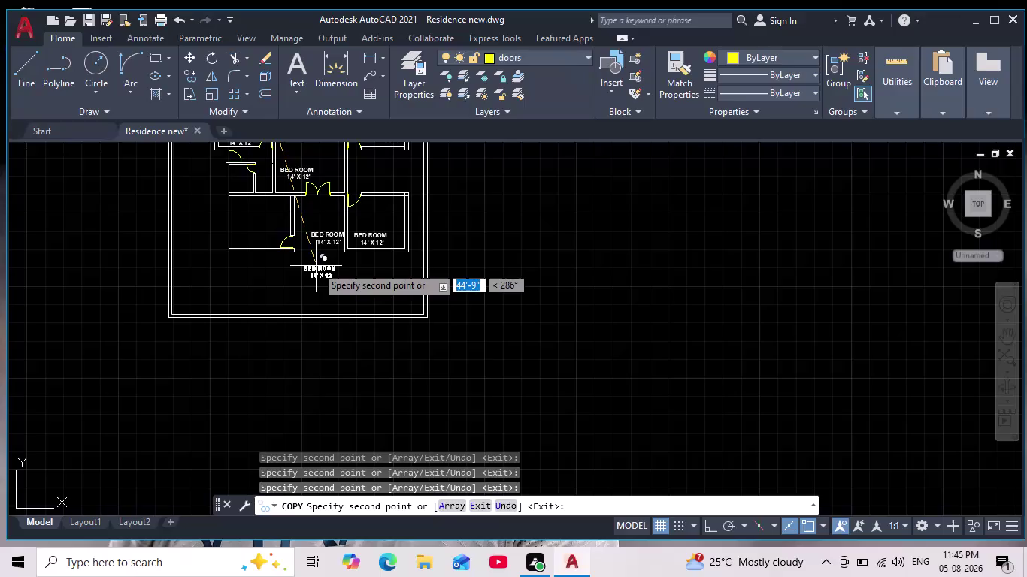
Cancel the running copy and pan up to the top bedrooms.
key(Escape)
middle_drag(311, 287, 324, 370)
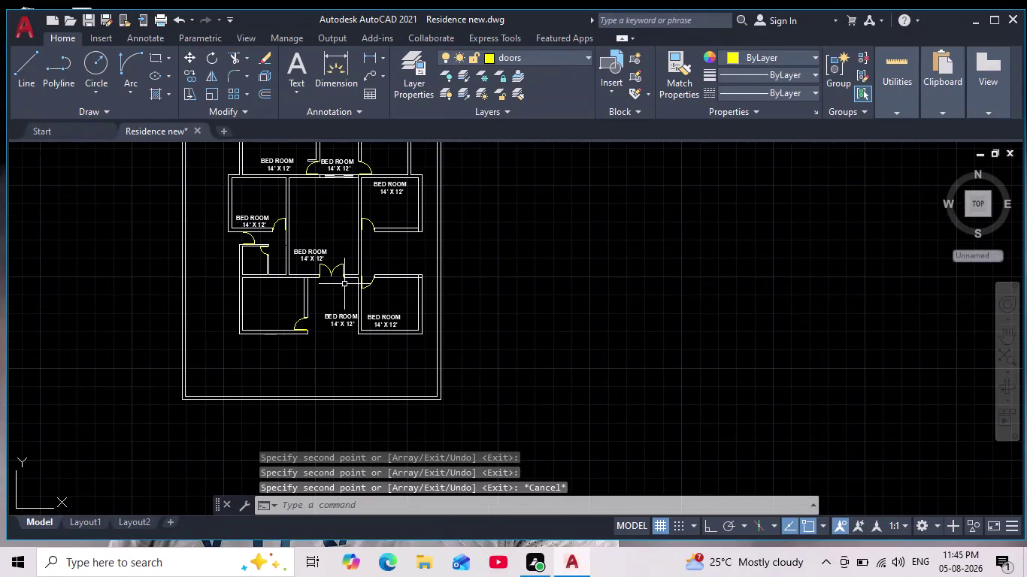
middle_drag(317, 211, 304, 348)
scroll(up, 3)
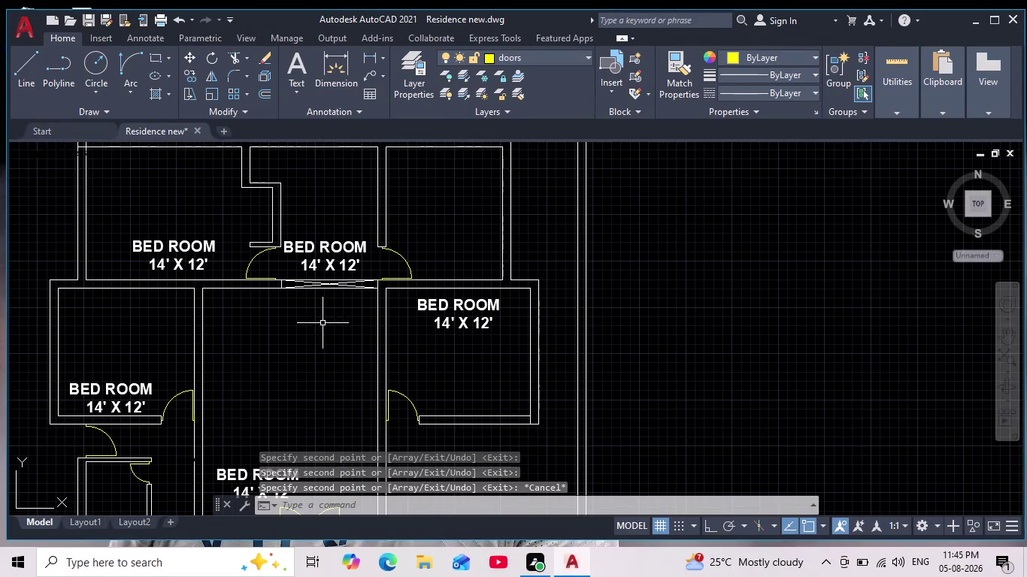
middle_drag(329, 312, 292, 342)
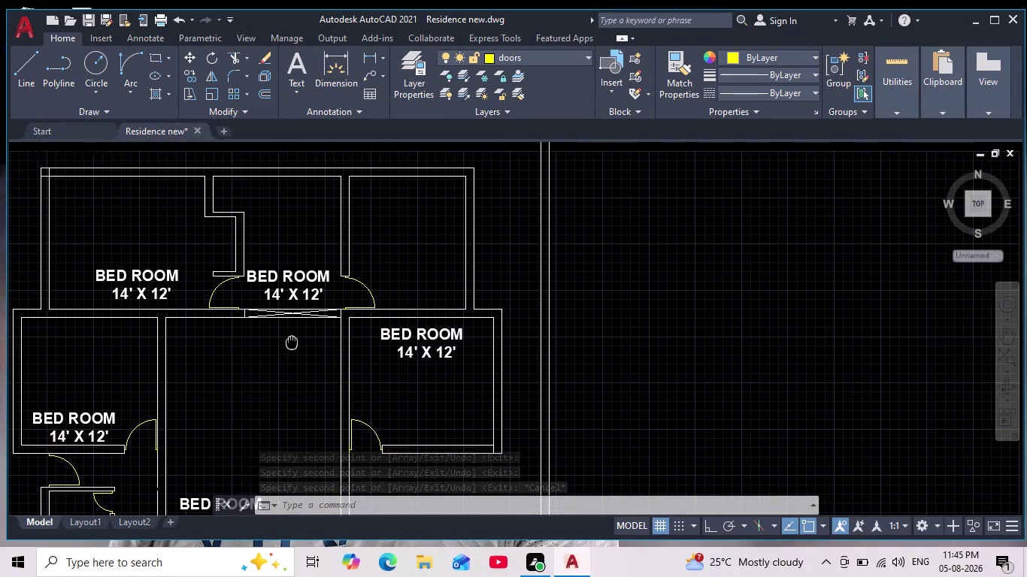
middle_drag(292, 341, 248, 370)
Copy the BED ROOM 14' X 12' label into the upper-right room.
click(363, 367)
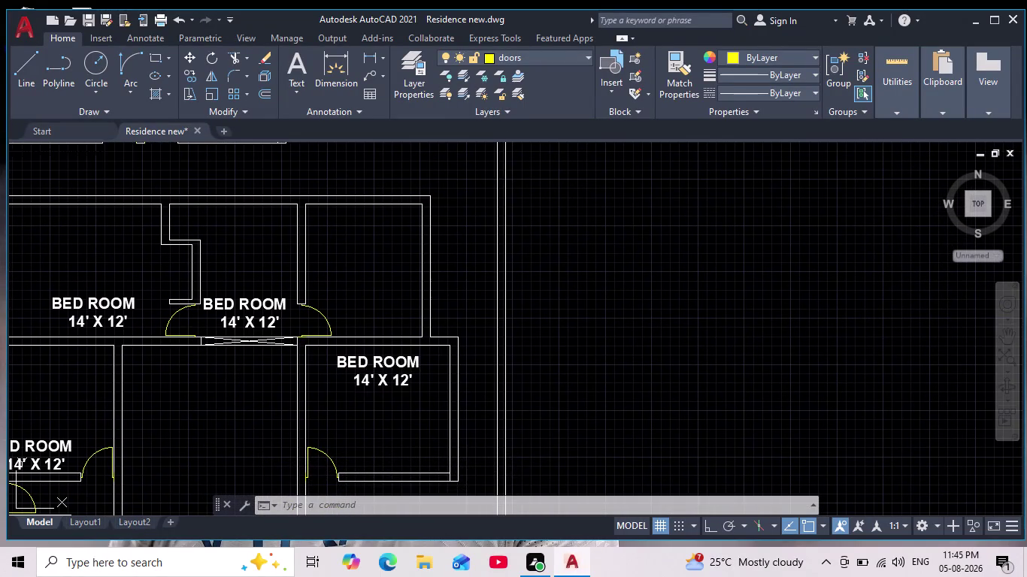
click(192, 78)
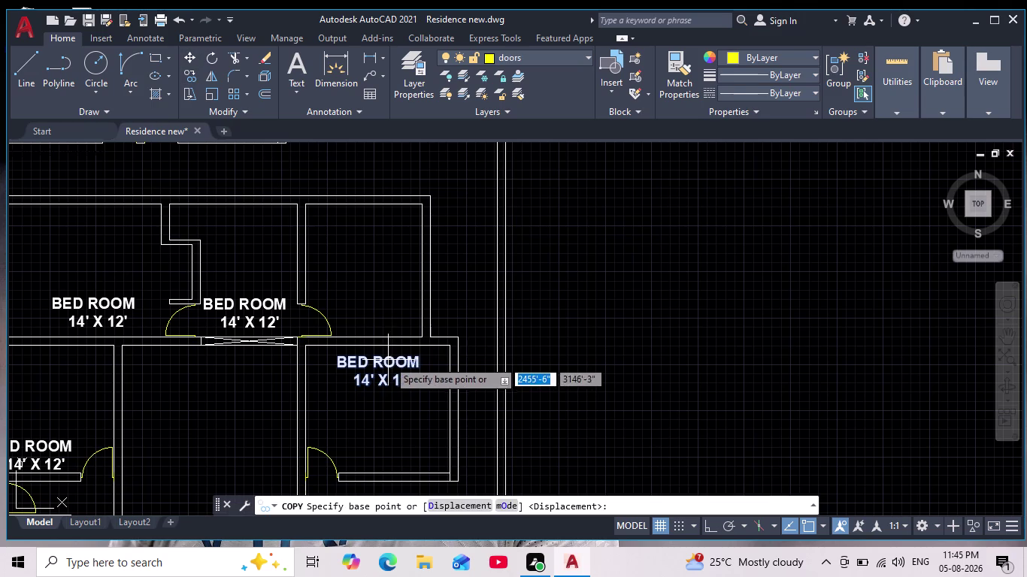
click(388, 360)
click(376, 297)
key(Escape)
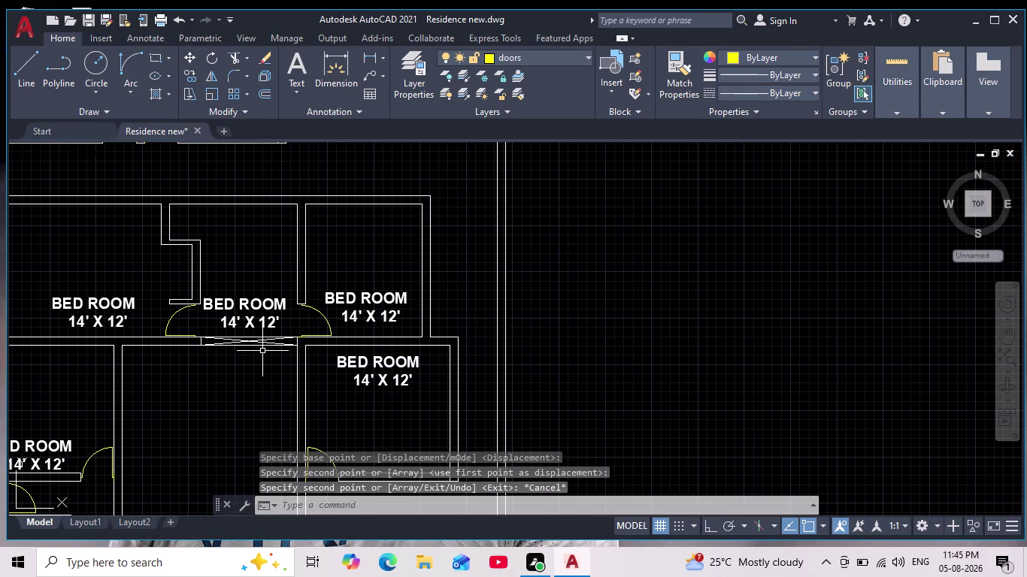
scroll(up, 3)
middle_drag(267, 338, 368, 337)
Open the top middle bedroom label and delete its old size text.
double_click(338, 281)
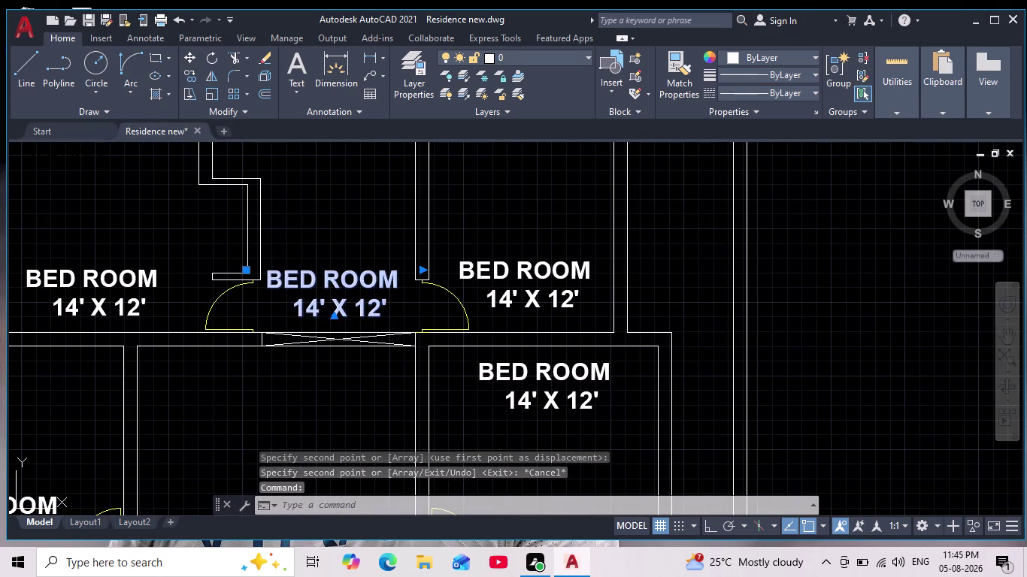
click(393, 319)
key(BackSpace)
key(BackSpace)
key(BackSpace)
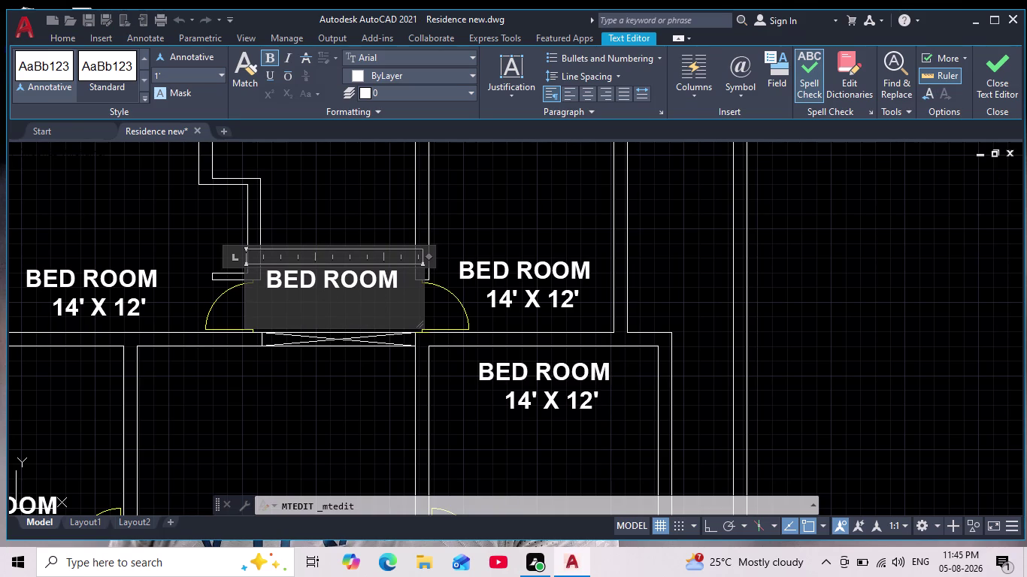
text(11' X)
key(space)
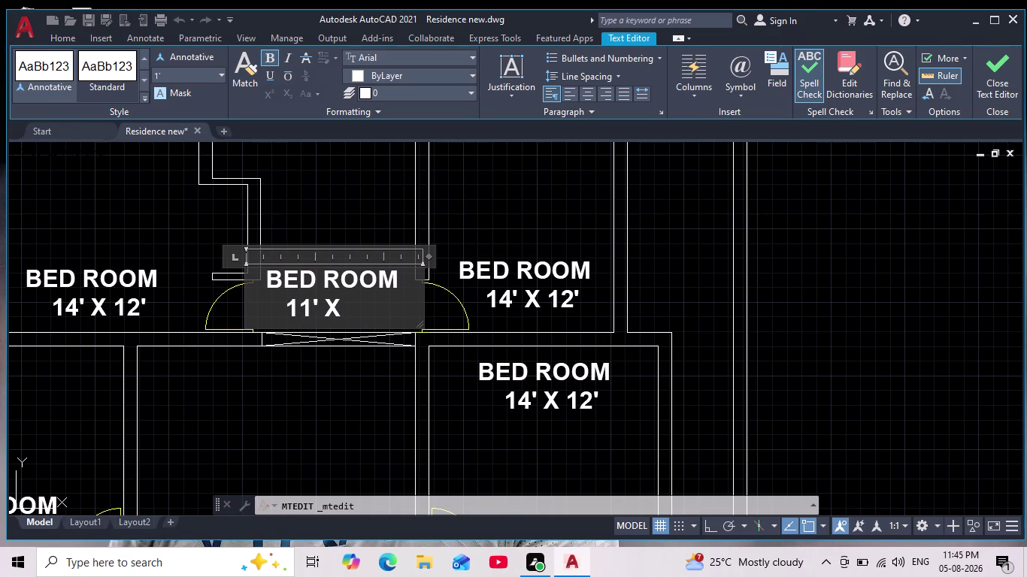
key(BackSpace)
key(BackSpace)
key(BackSpace)
key(BackSpace)
Type the size line as 11'6" X 12' and close the Text Editor.
text('6" N)
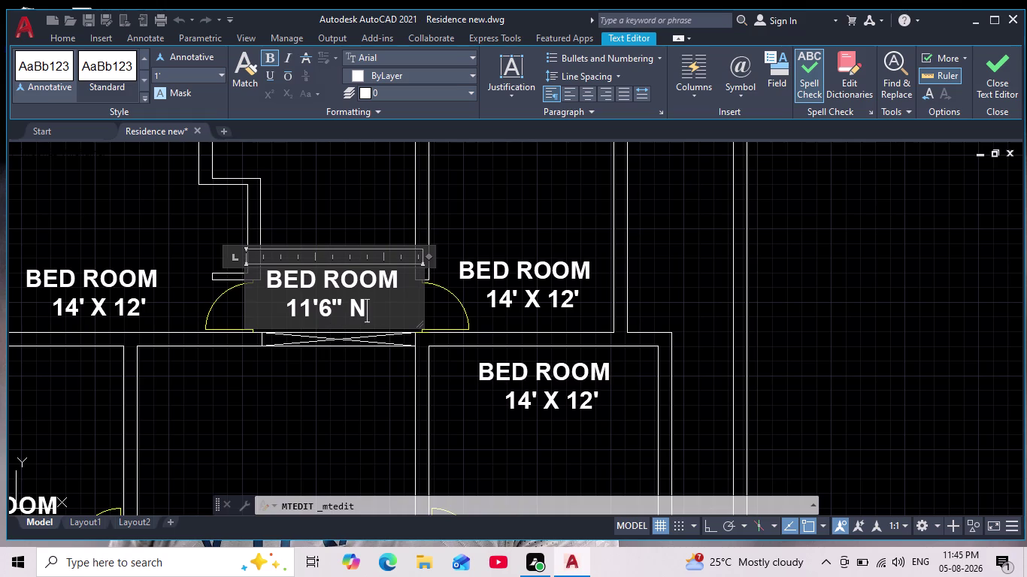
text(X)
key(space)
key(BackSpace)
key(BackSpace)
key(BackSpace)
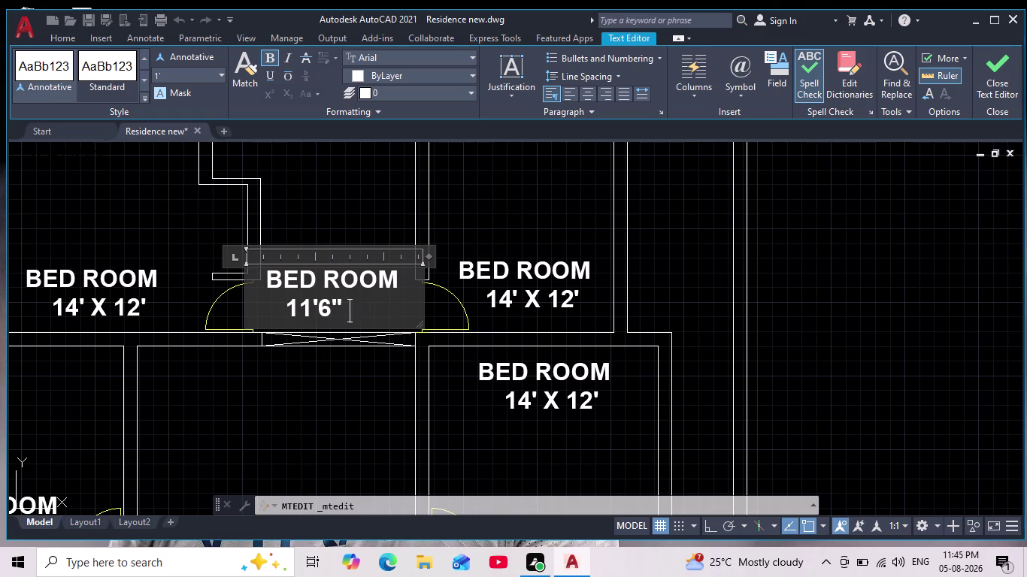
text(X)
key(space)
text(12')
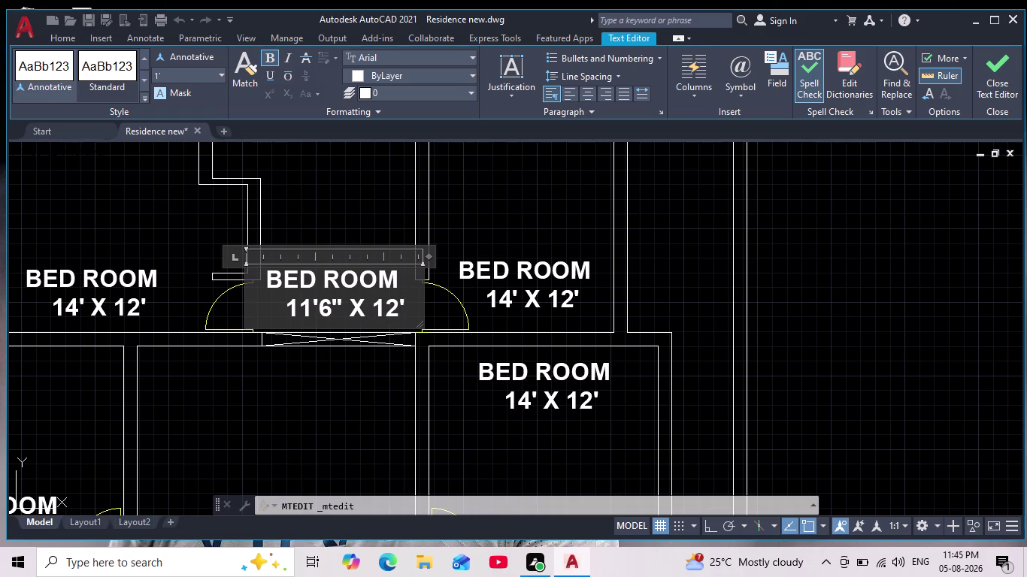
click(361, 211)
scroll(down, 3)
scroll(up, 3)
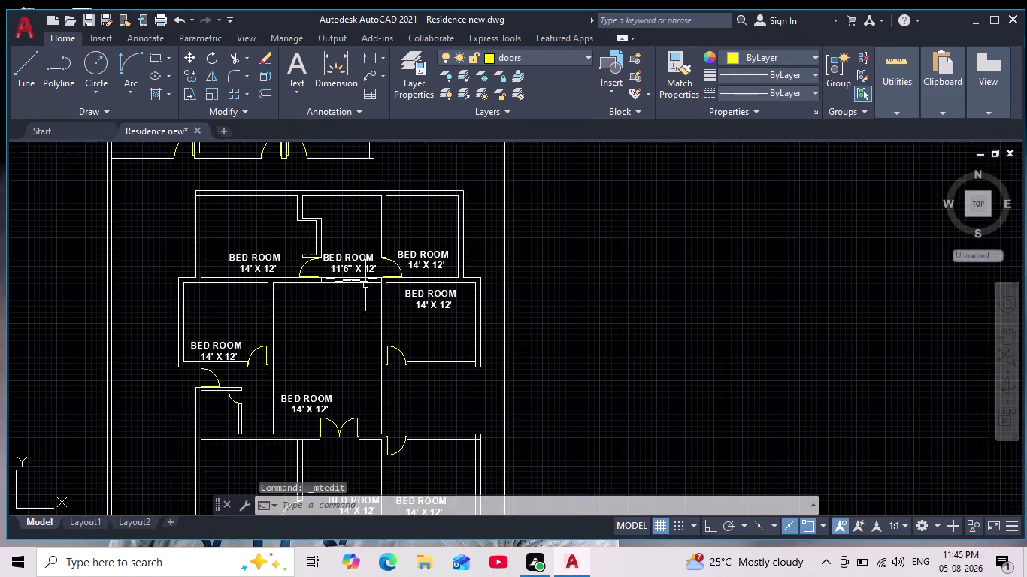
scroll(up, 3)
middle_drag(361, 286, 318, 299)
Replace the copied label's text with the room name KITCHEN.
double_click(413, 251)
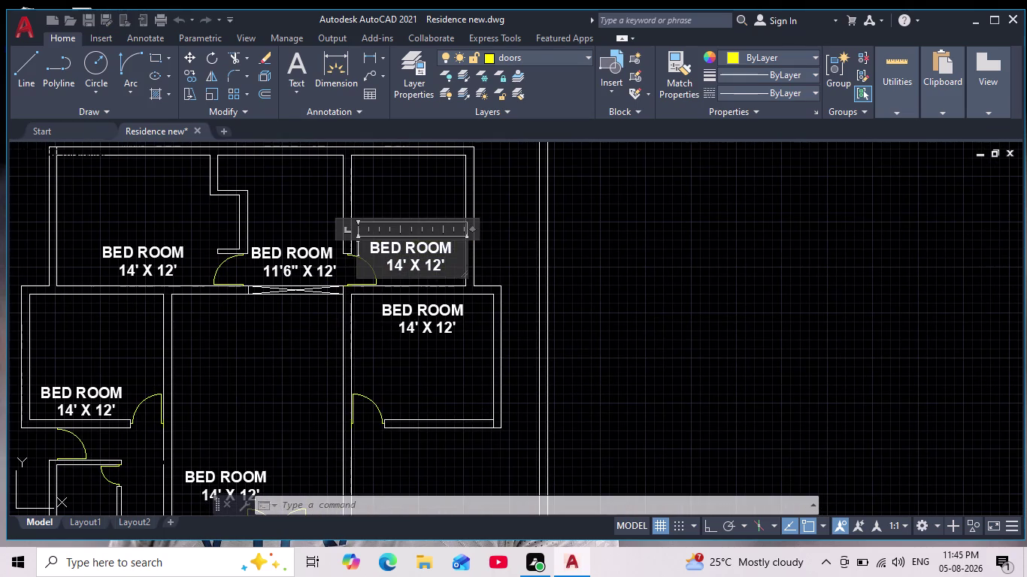
click(441, 269)
drag(453, 268, 347, 234)
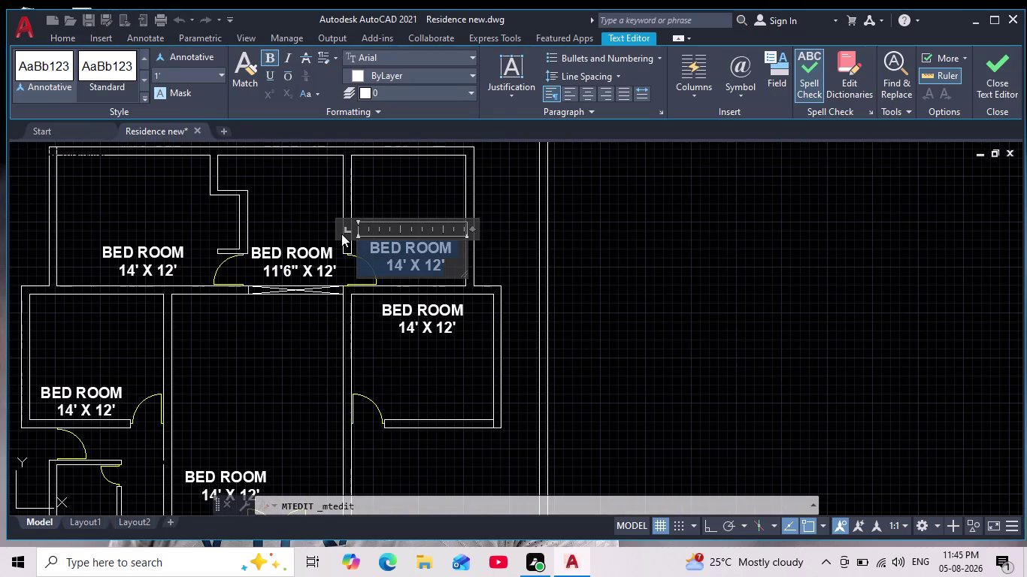
key(BackSpace)
text(KI)
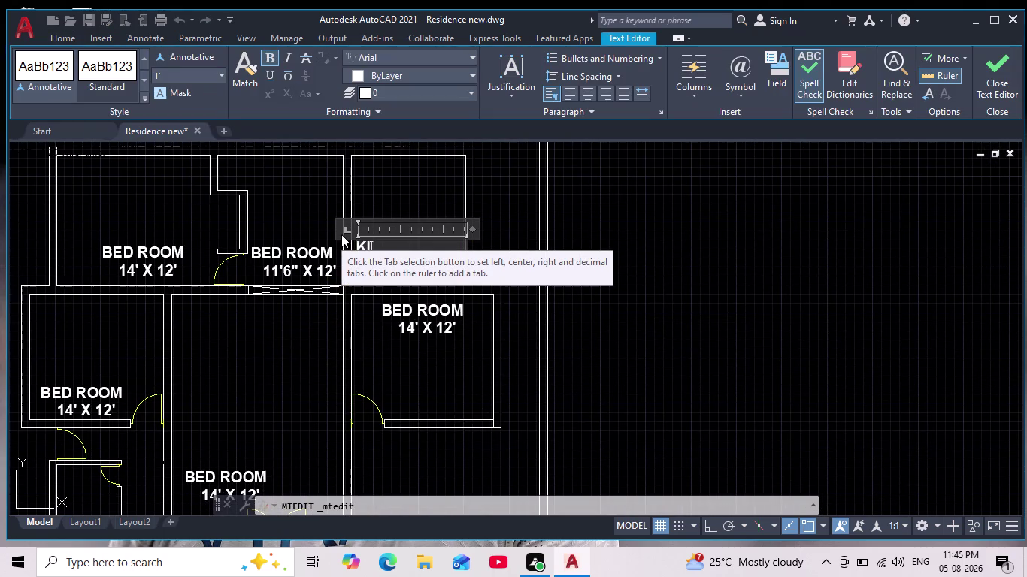
text(TCHEN)
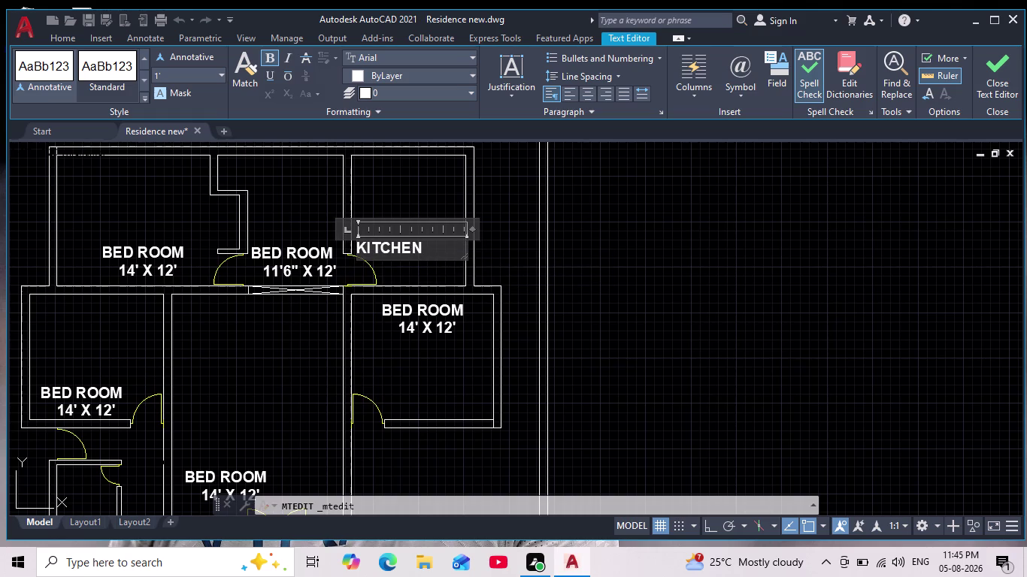
key(Return)
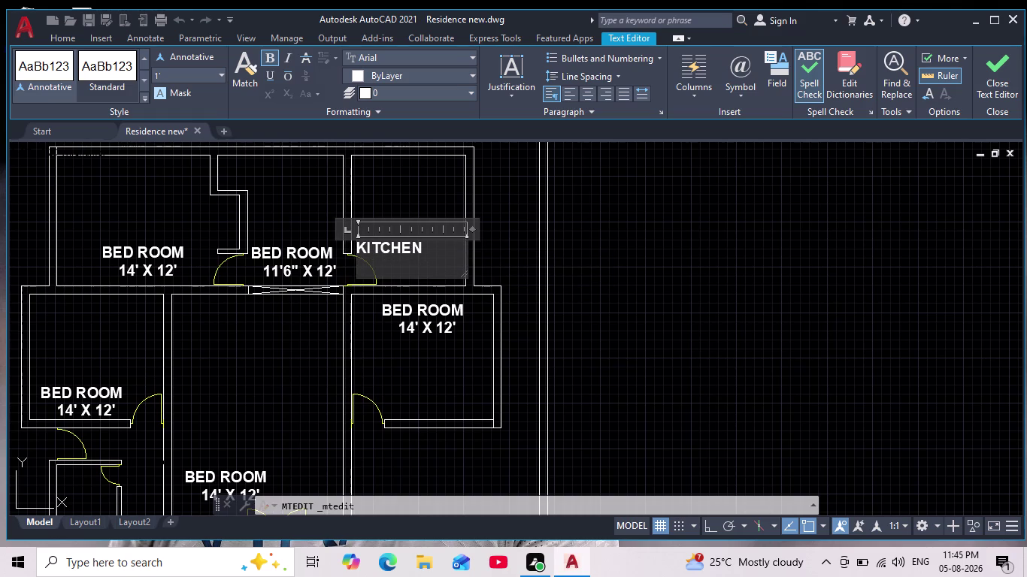
Enter the size 10'6" X 12' on the second line and close the editor.
text(10'6)
text(" X)
key(space)
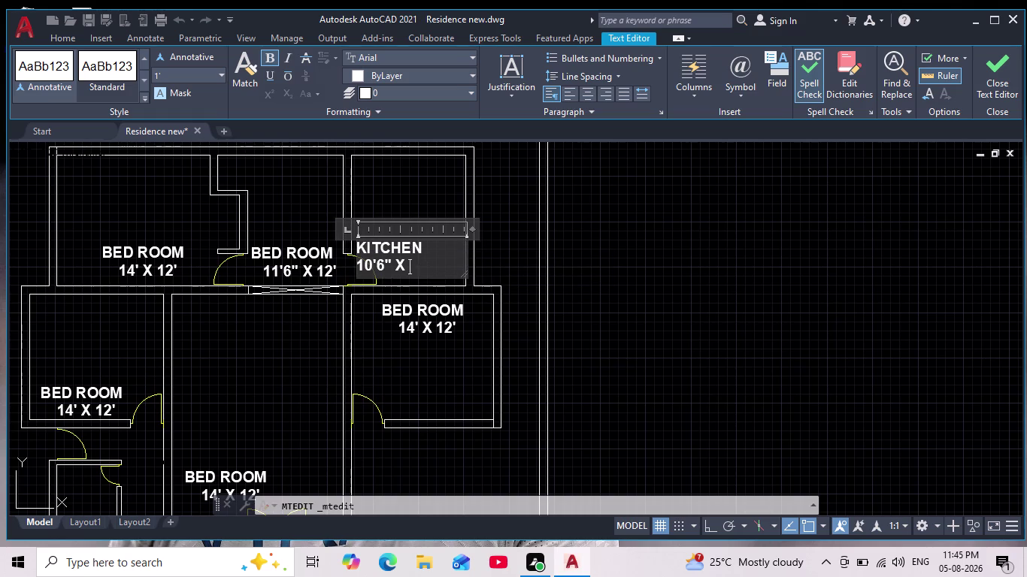
text(12')
click(421, 187)
scroll(down, 3)
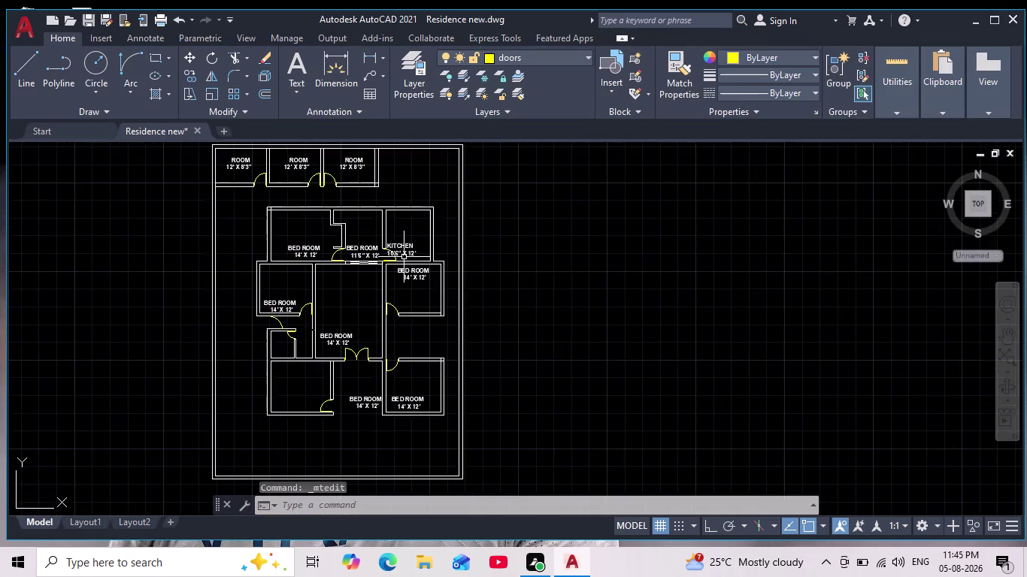
scroll(up, 3)
Select the KITCHEN label and start a copy operation.
click(377, 221)
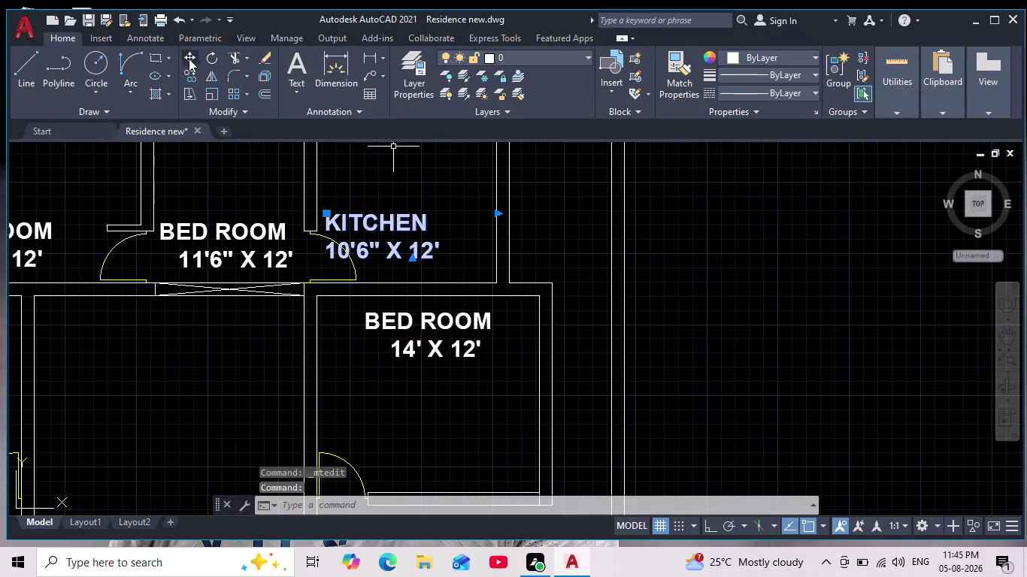
click(189, 56)
drag(351, 229, 362, 229)
click(403, 230)
scroll(down, 3)
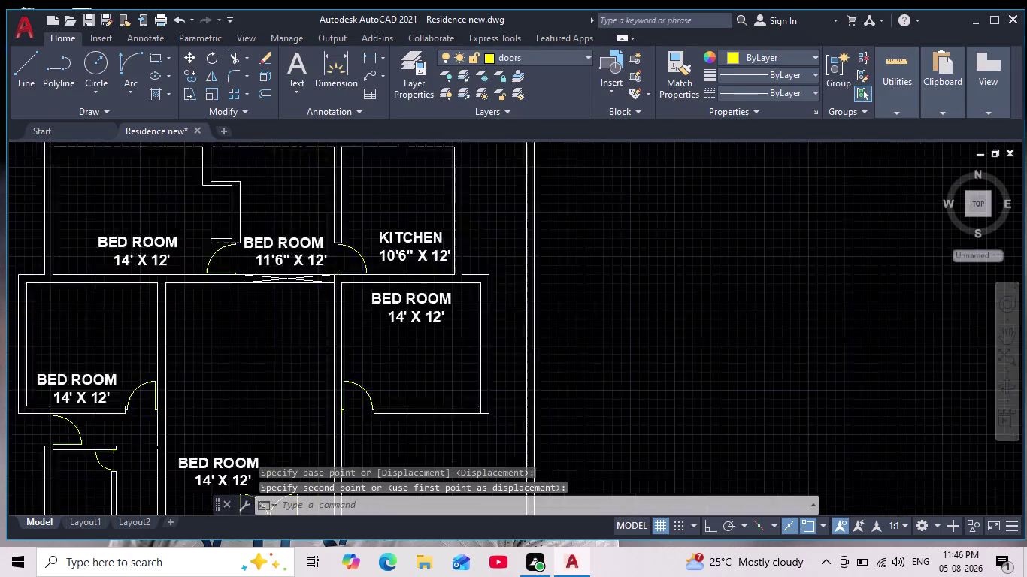
scroll(down, 3)
scroll(up, 3)
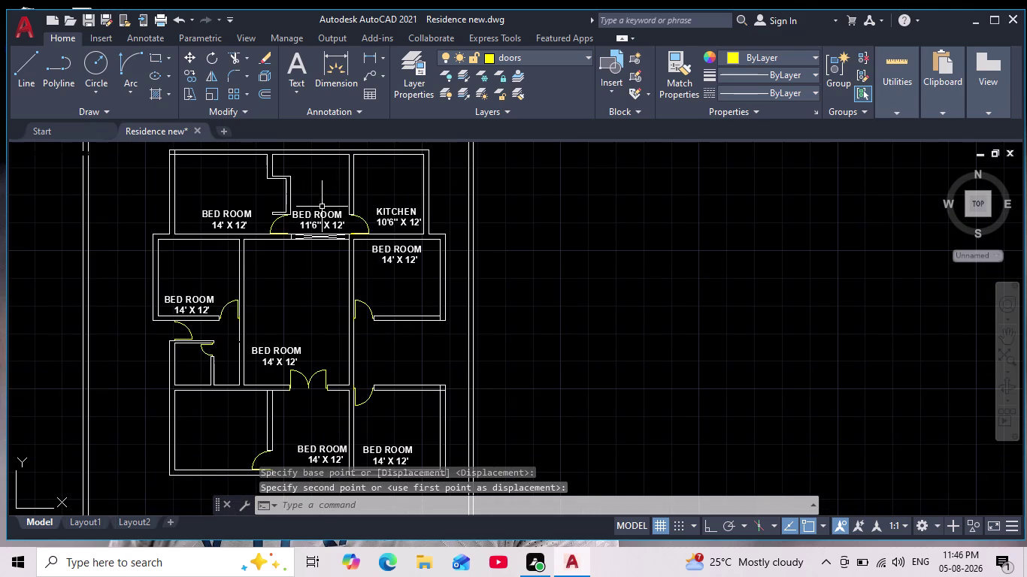
Open the bedroom label below the kitchen and delete the 14' X 12' size.
click(413, 252)
double_click(411, 257)
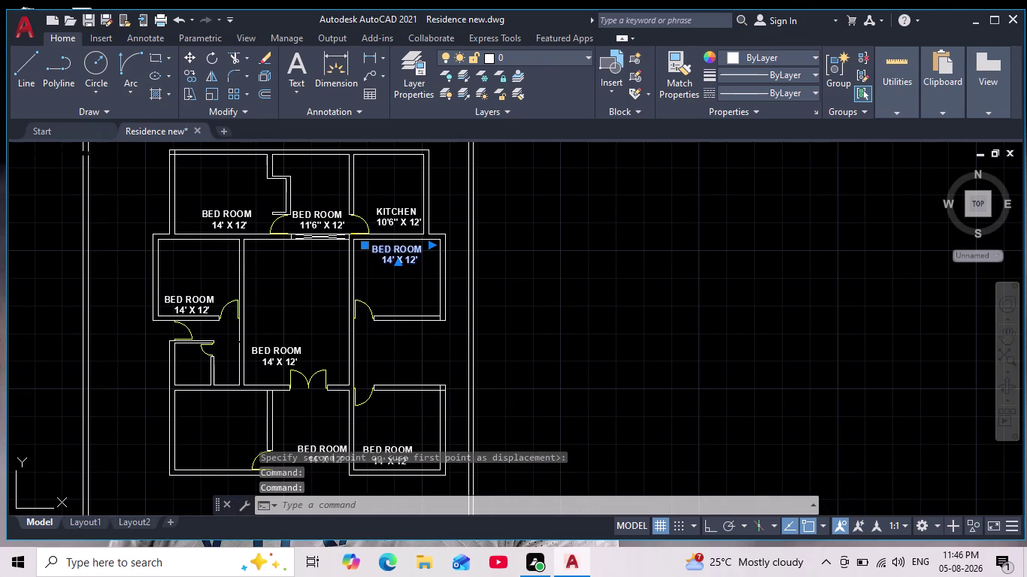
scroll(up, 3)
click(421, 258)
drag(399, 258, 257, 259)
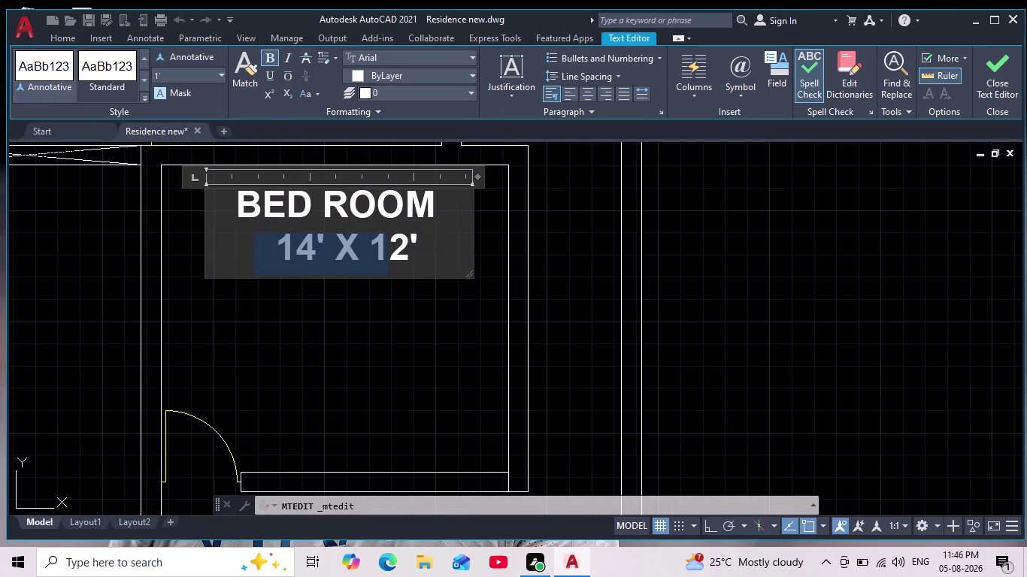
drag(427, 250, 224, 258)
key(BackSpace)
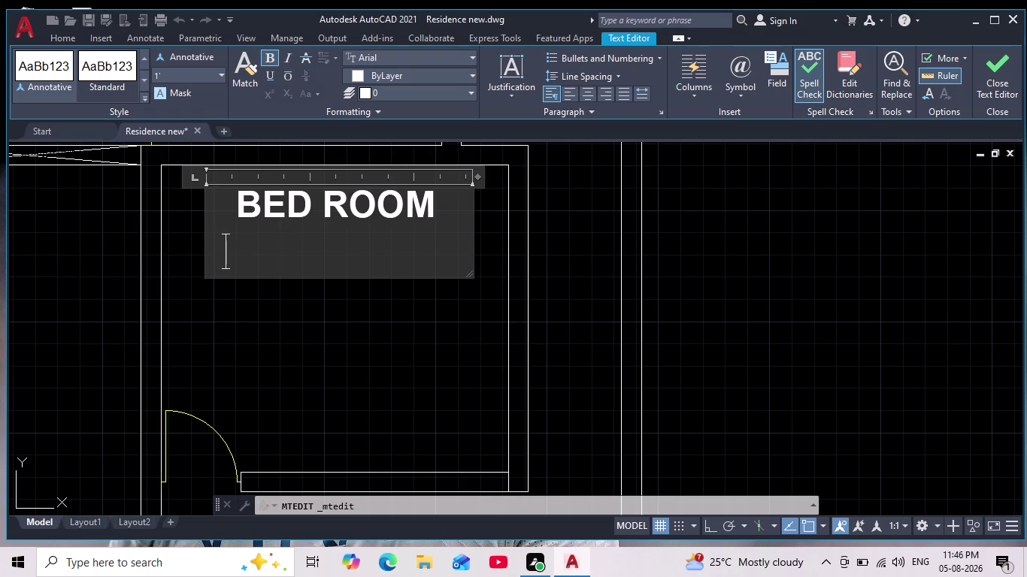
Enter the new size 13' X 11'6" and close the editor.
text(13')
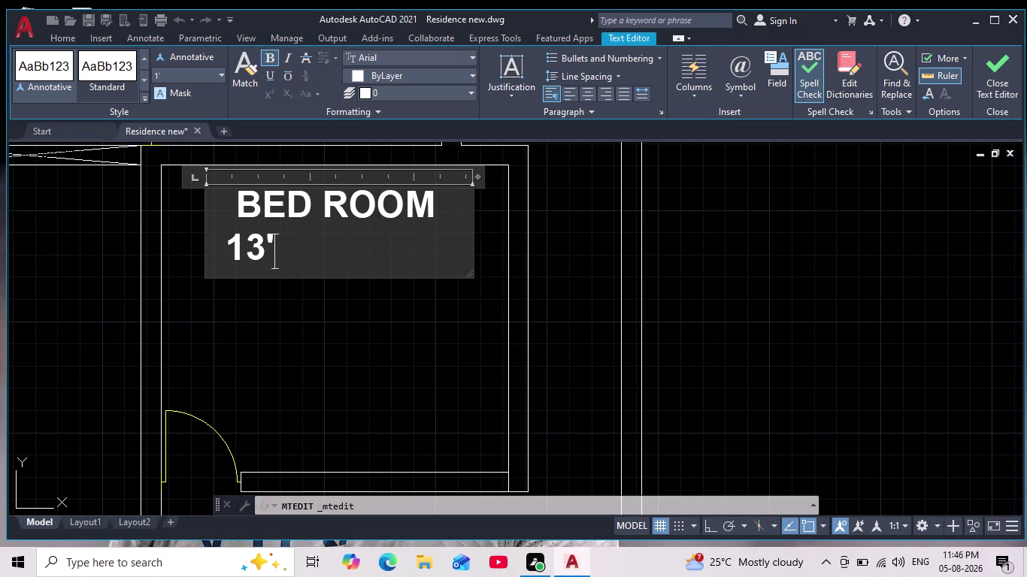
key(space)
text(X)
key(space)
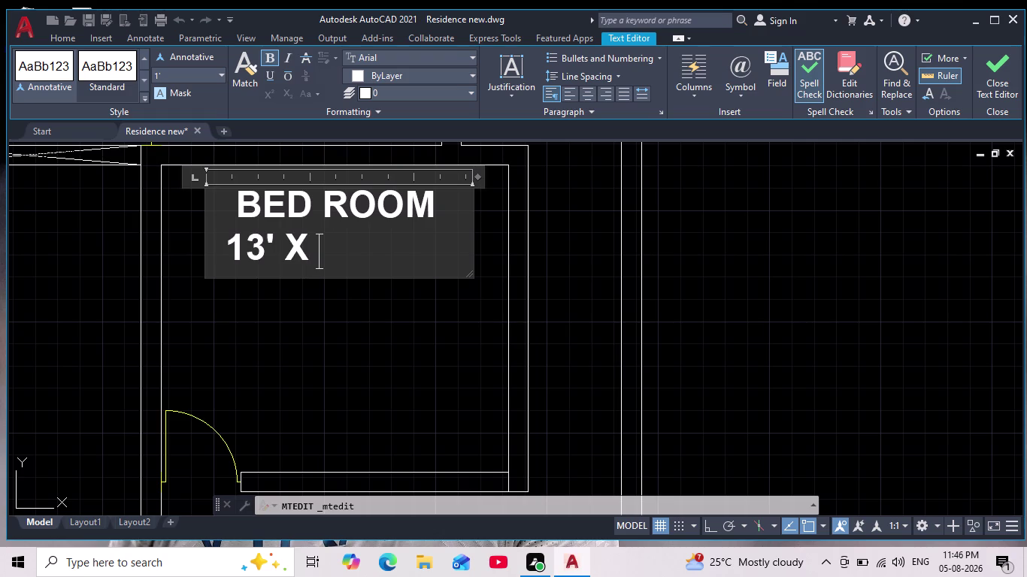
text(11'6)
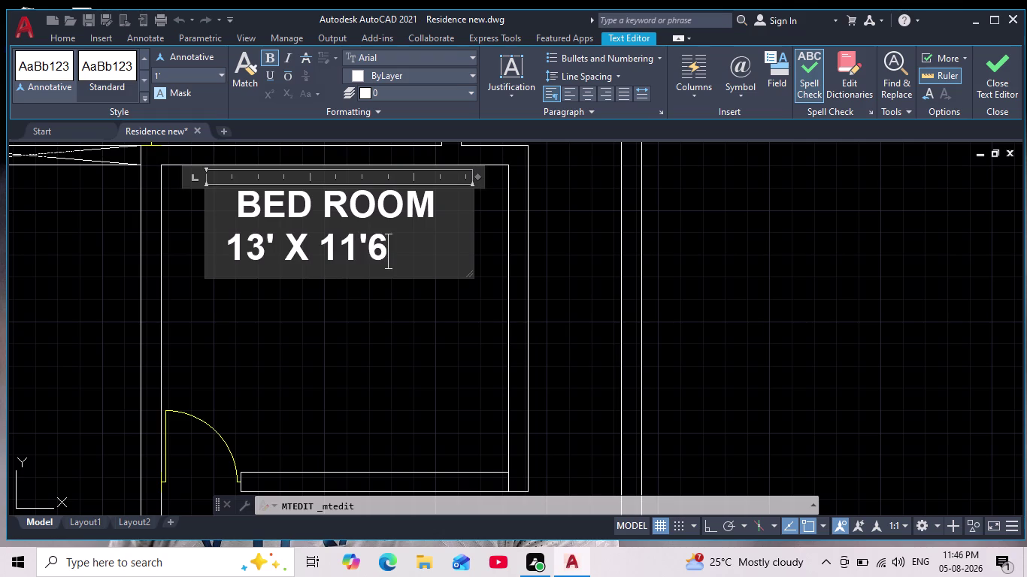
text(")
click(310, 314)
scroll(down, 3)
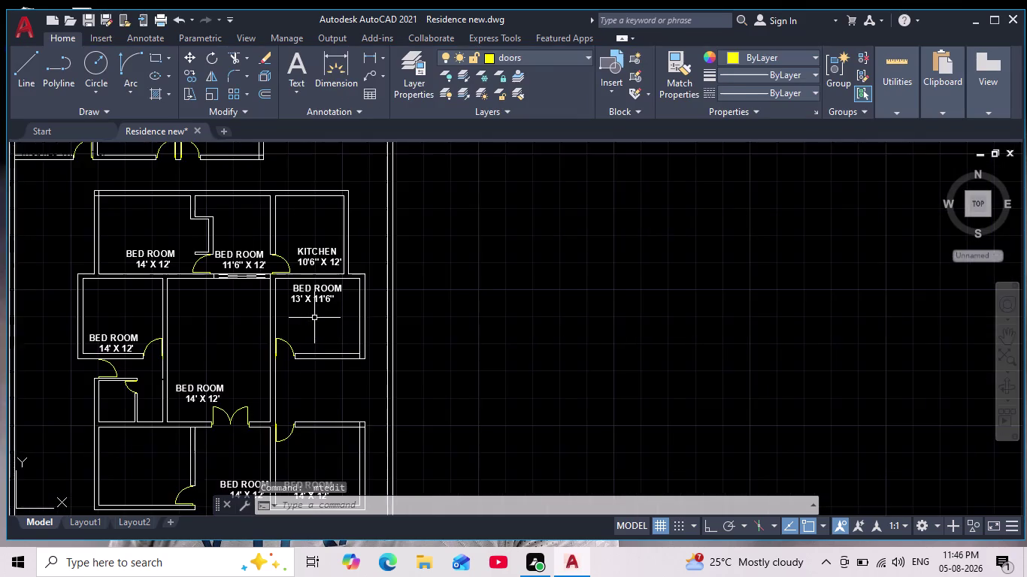
middle_drag(315, 318, 368, 285)
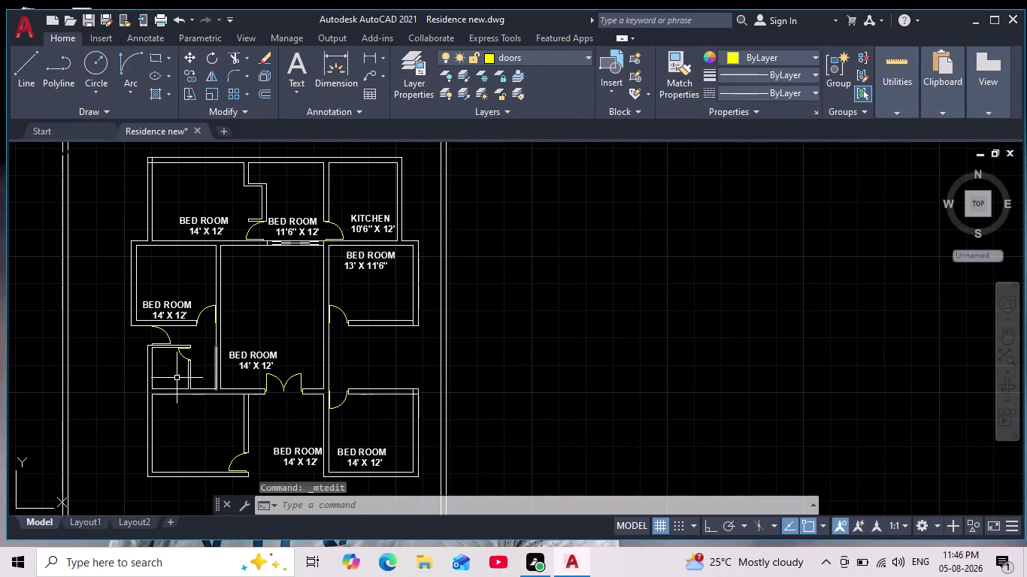
Open the left bedroom label and delete its old dimension.
middle_drag(163, 344, 200, 331)
scroll(up, 3)
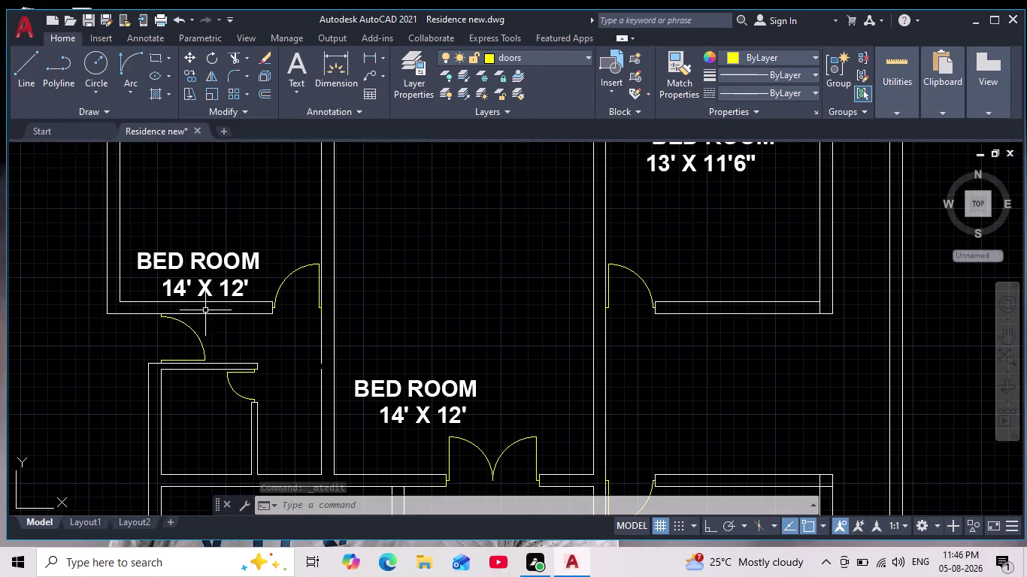
triple_click(208, 288)
drag(255, 293, 196, 292)
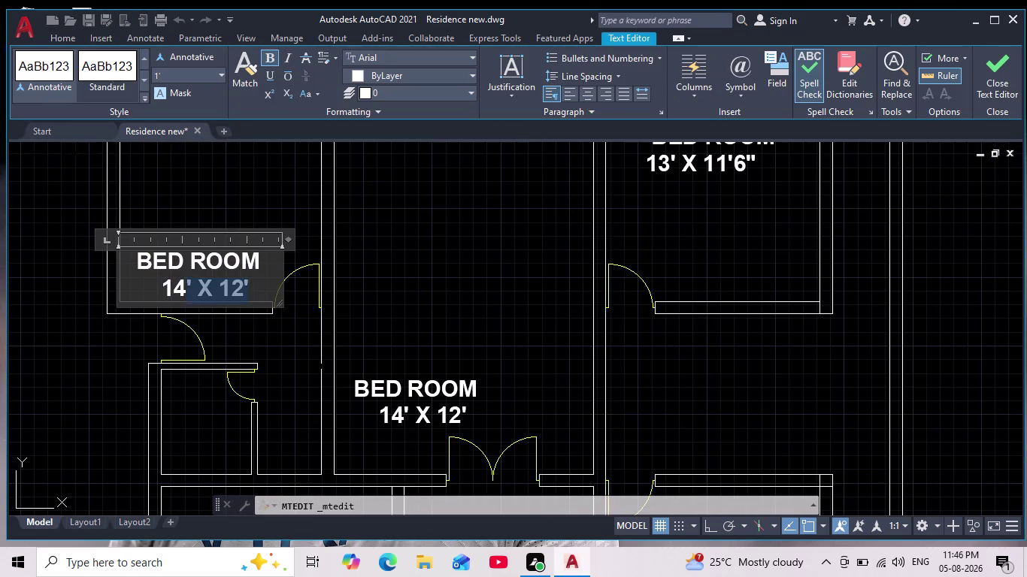
drag(196, 292, 147, 286)
key(BackSpace)
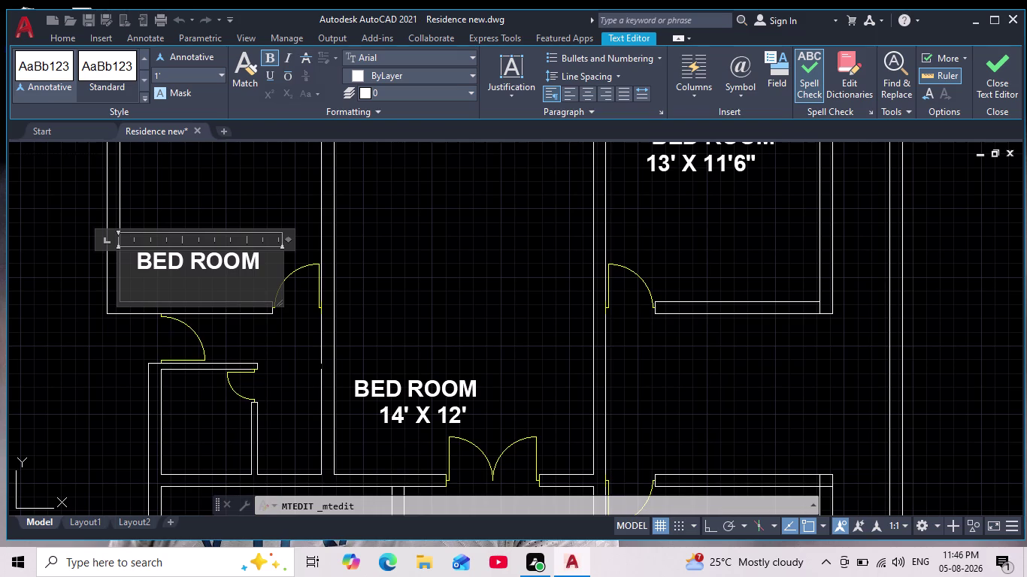
Enter the dimension 12'3" X 11'6" and close the editor.
text(12' X)
key(space)
key(BackSpace)
key(BackSpace)
text(3')
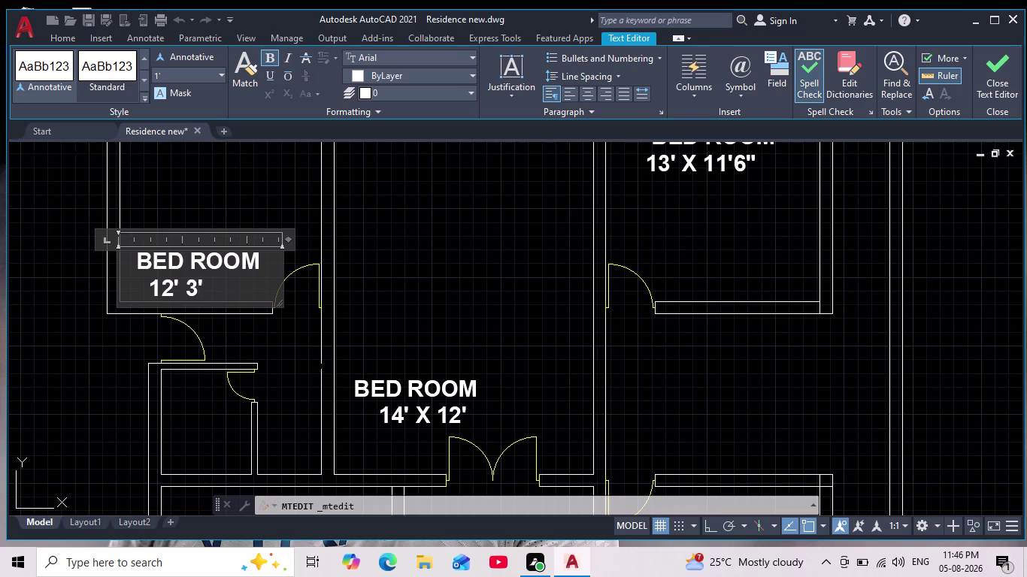
key(BackSpace)
key(apostrophe)
key(BackSpace)
key(BackSpace)
key(BackSpace)
text(3)
text(" X)
key(space)
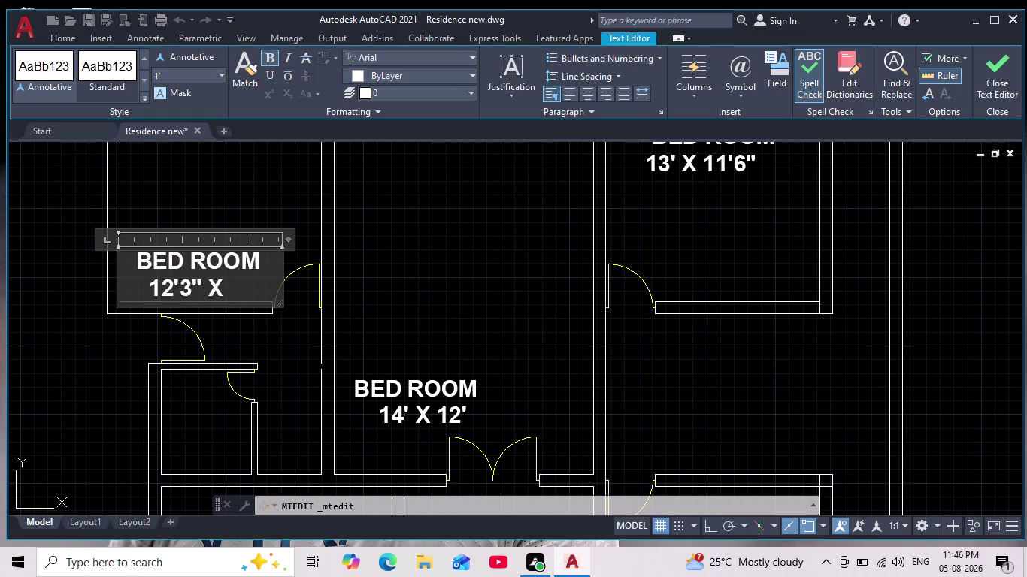
text(11'6)
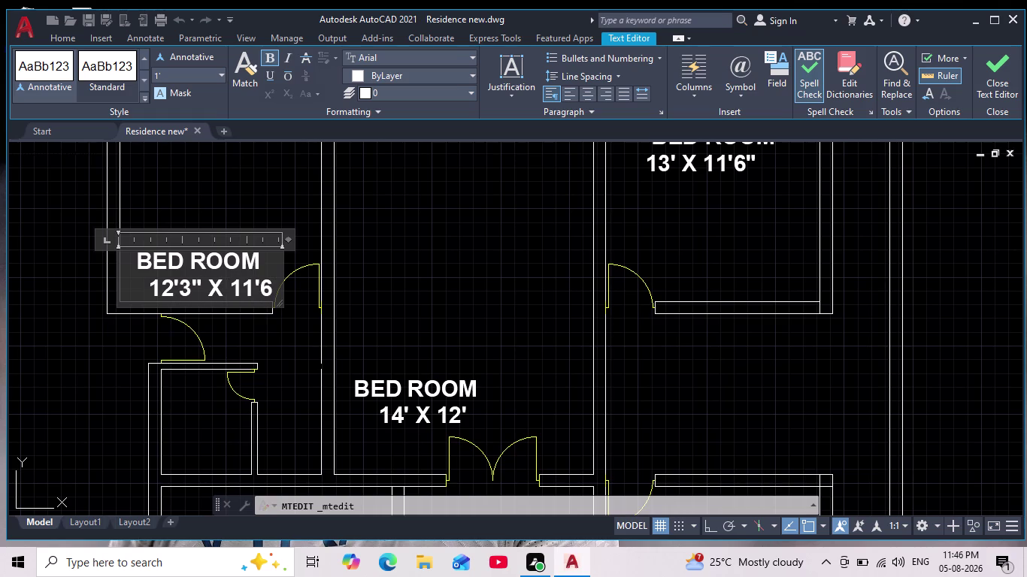
text(")
click(189, 176)
scroll(down, 3)
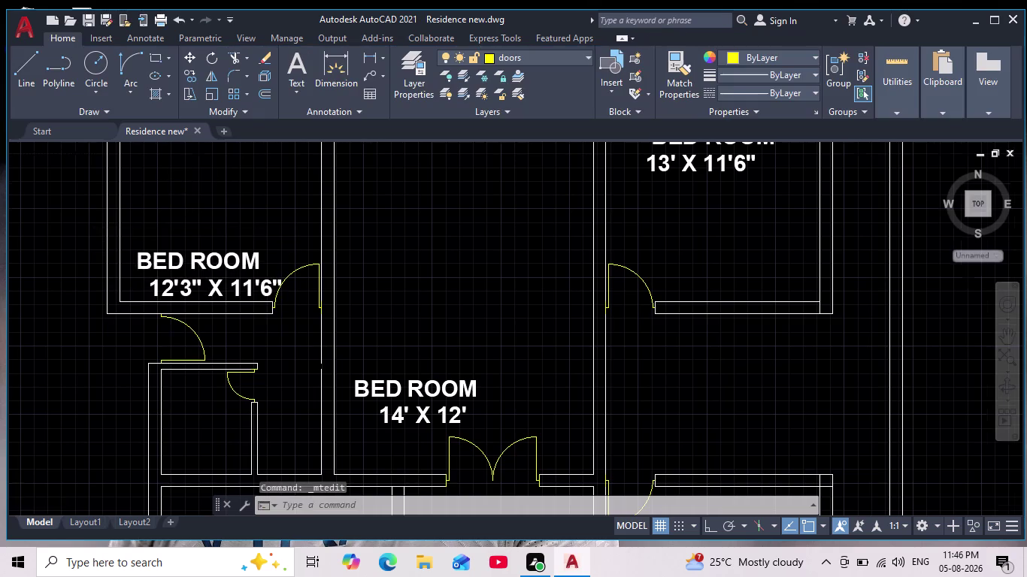
scroll(up, 3)
Open the central bedroom label and select all its text.
middle_drag(238, 282, 204, 312)
scroll(down, 3)
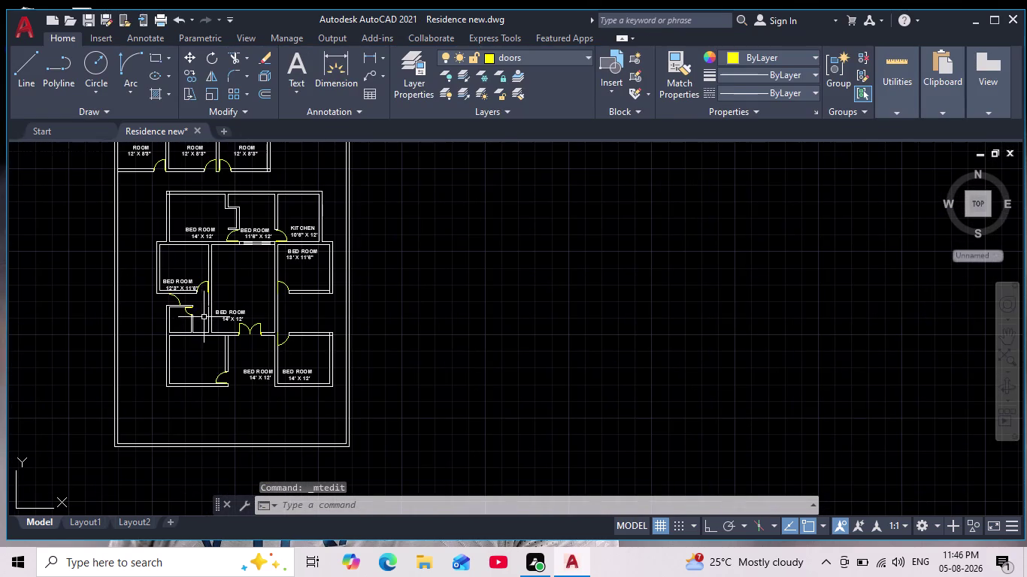
scroll(up, 3)
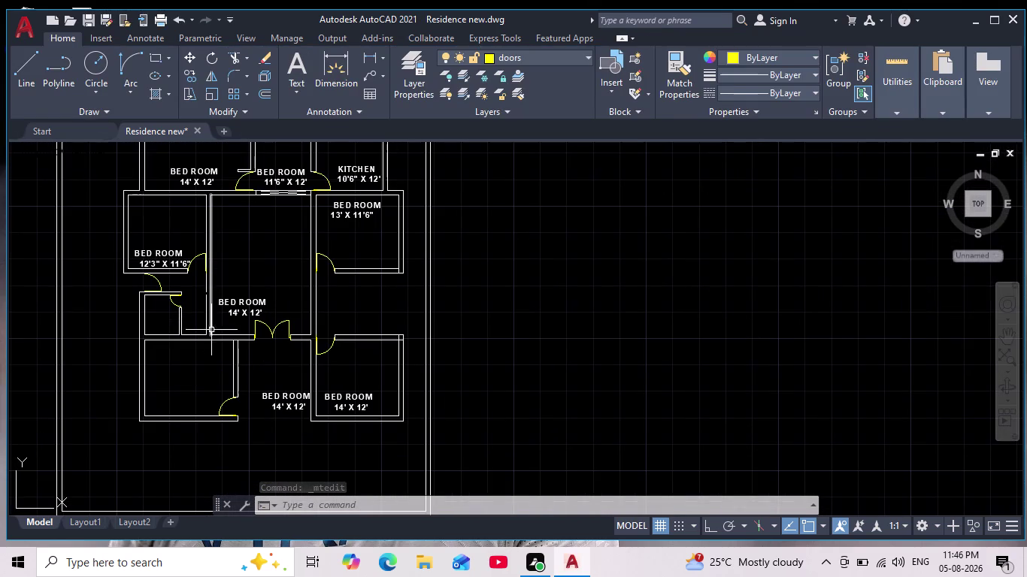
scroll(up, 3)
double_click(238, 278)
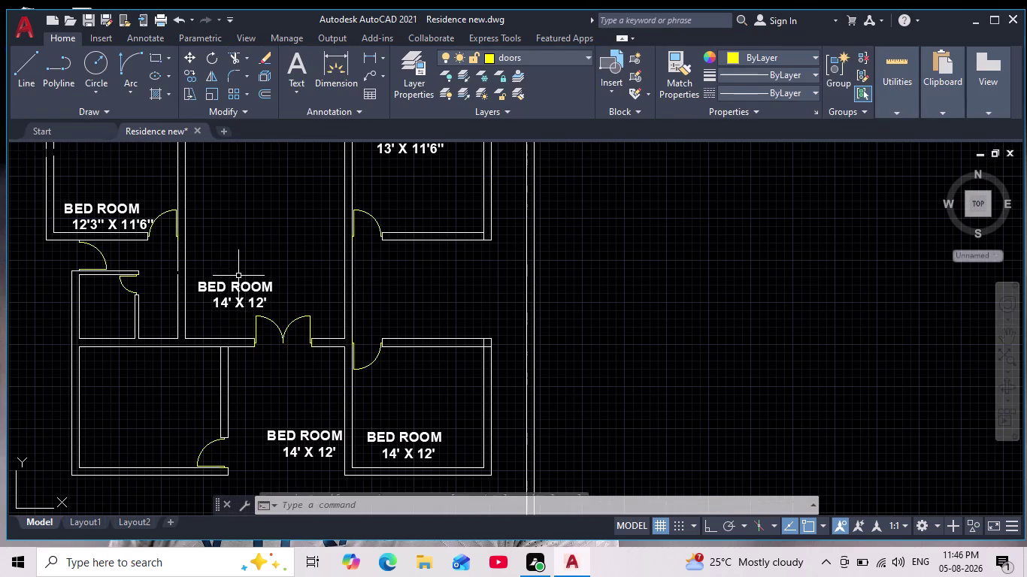
double_click(239, 285)
drag(279, 302, 164, 288)
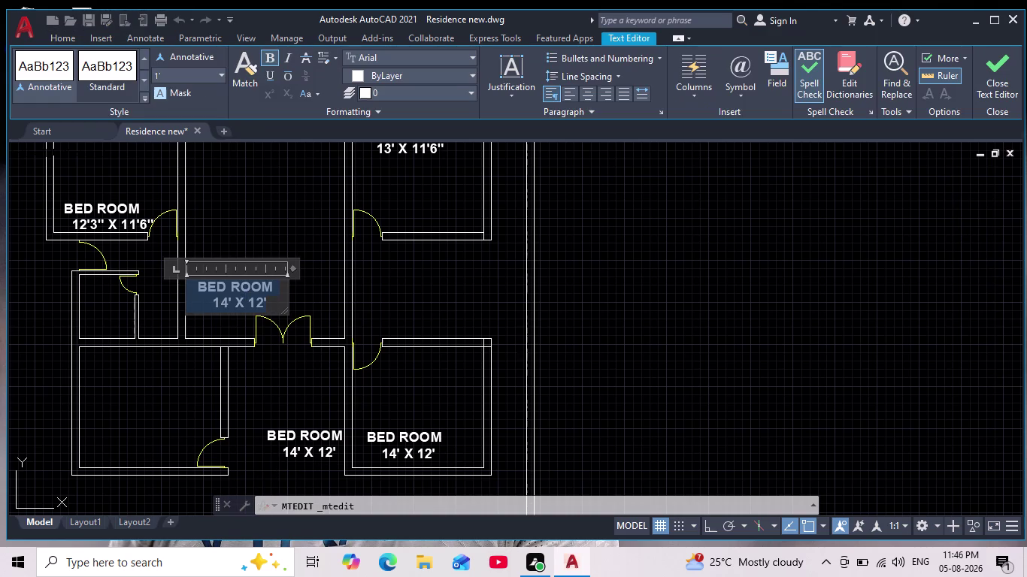
drag(163, 288, 167, 285)
Replace the central label text with the room name LIVING AREA.
key(BackSpace)
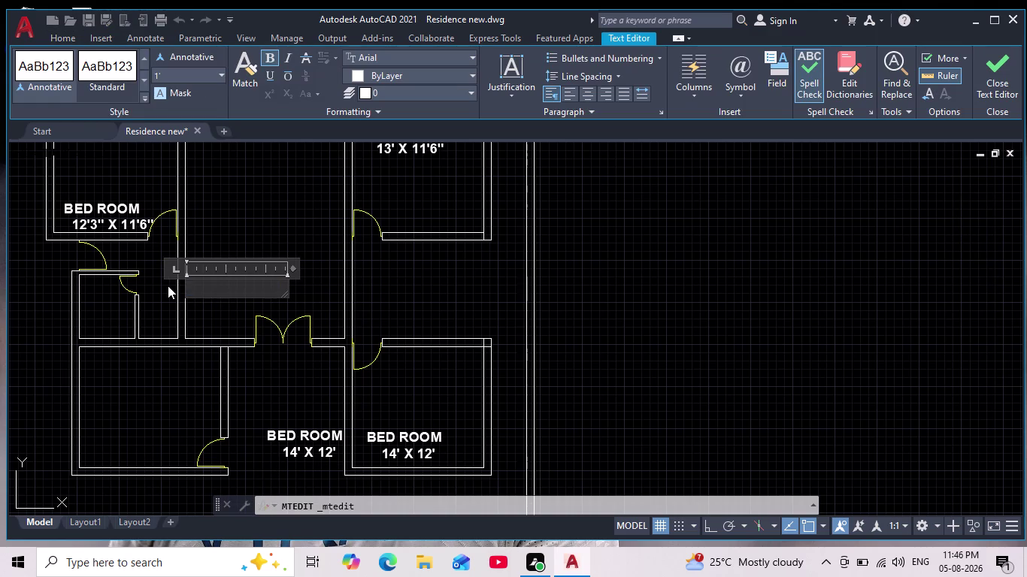
text(LIVING)
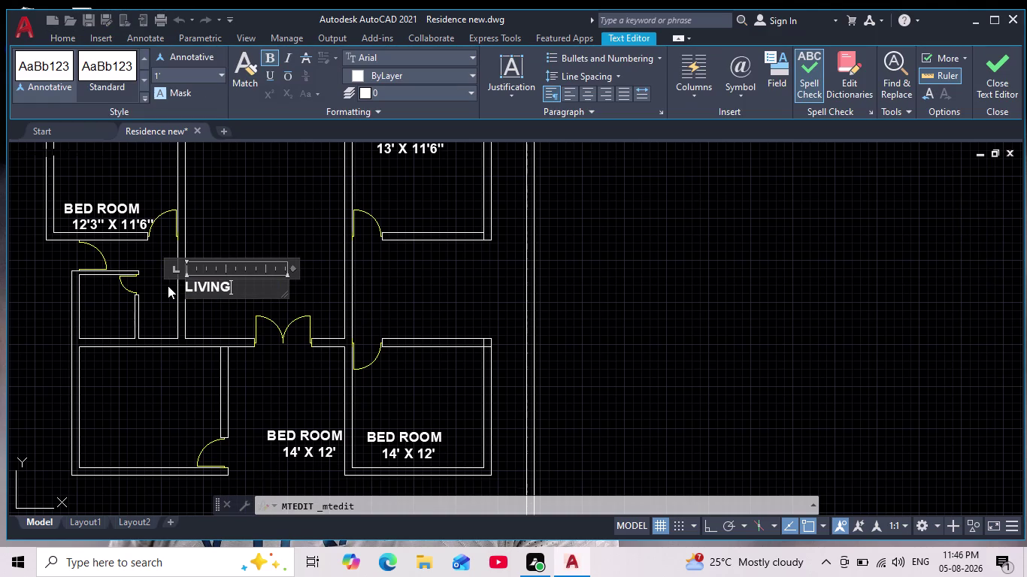
key(space)
text(ARES)
key(BackSpace)
key(z)
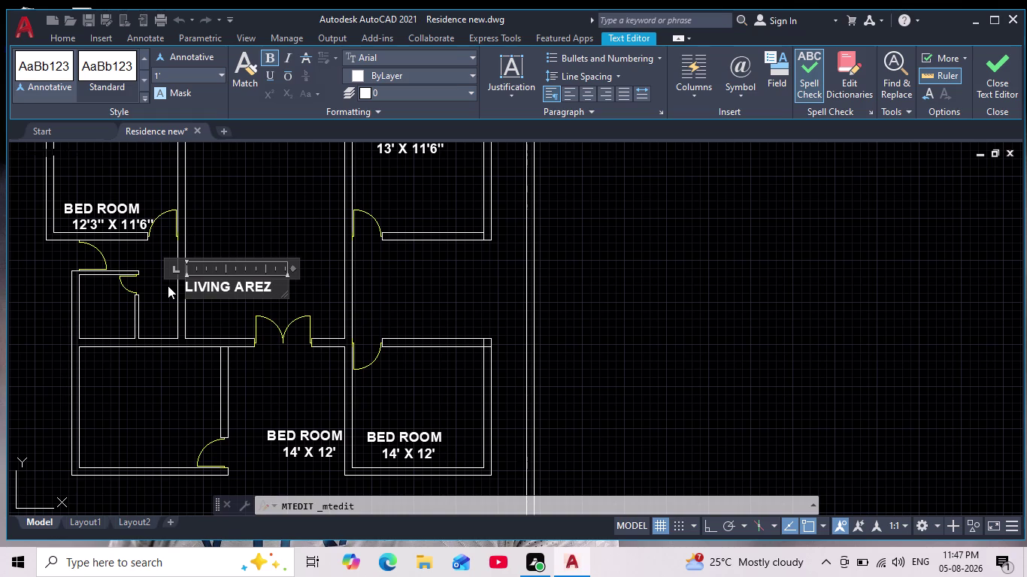
key(BackSpace)
key(a)
key(Return)
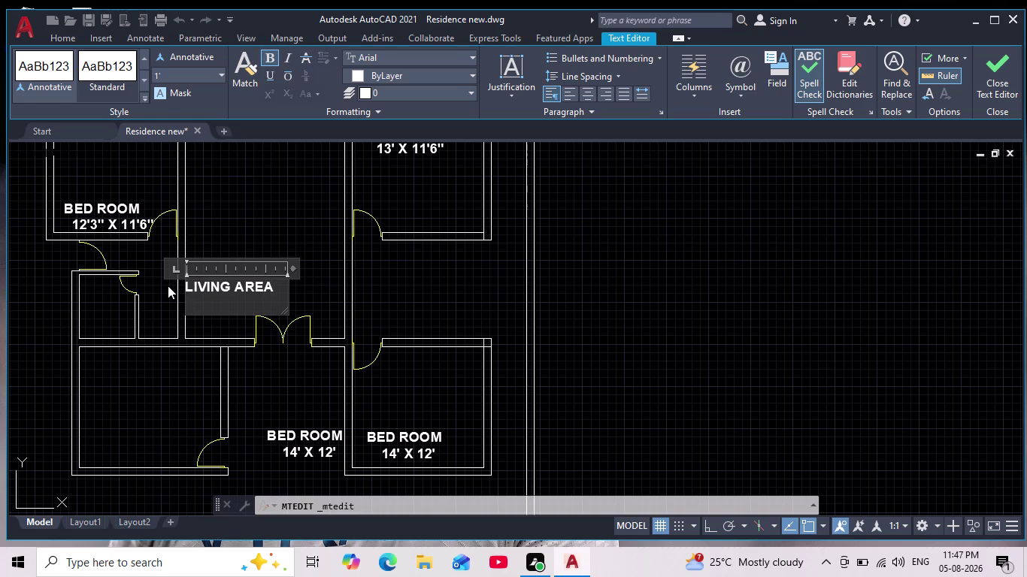
Add the dimension line 15'9" X 21'7.5" and close the editor.
text(15)
text('9")
key(space)
text(X)
key(space)
text(21)
key(apostrophe)
text(7.5")
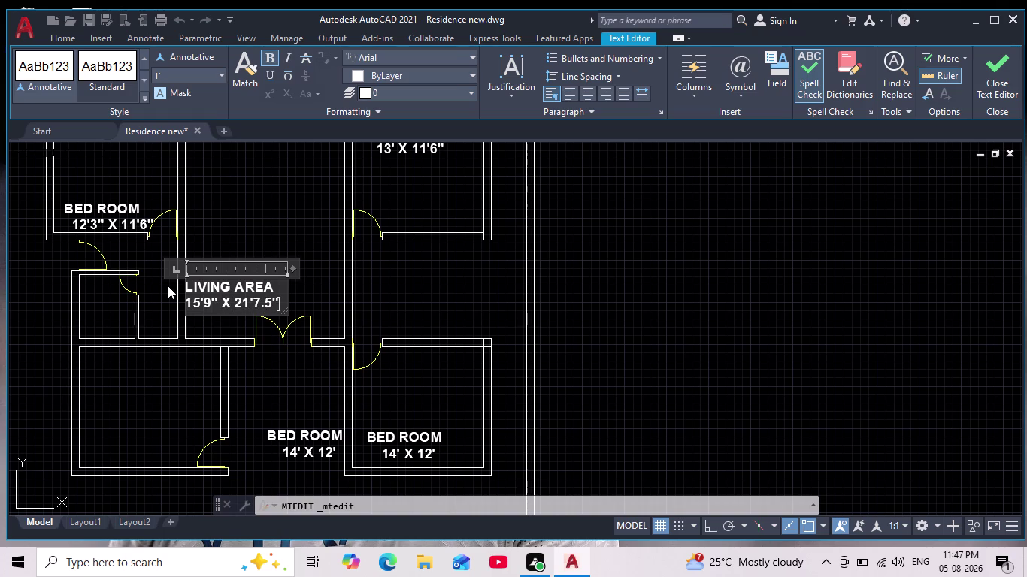
click(247, 219)
scroll(down, 3)
scroll(down, 3)
scroll(up, 3)
scroll(down, 3)
scroll(up, 3)
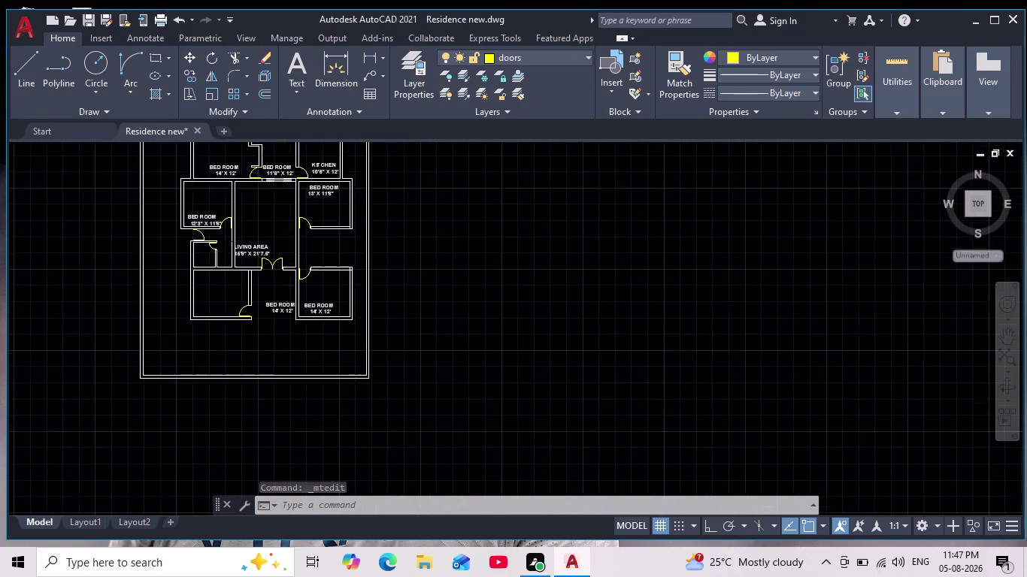
double_click(288, 304)
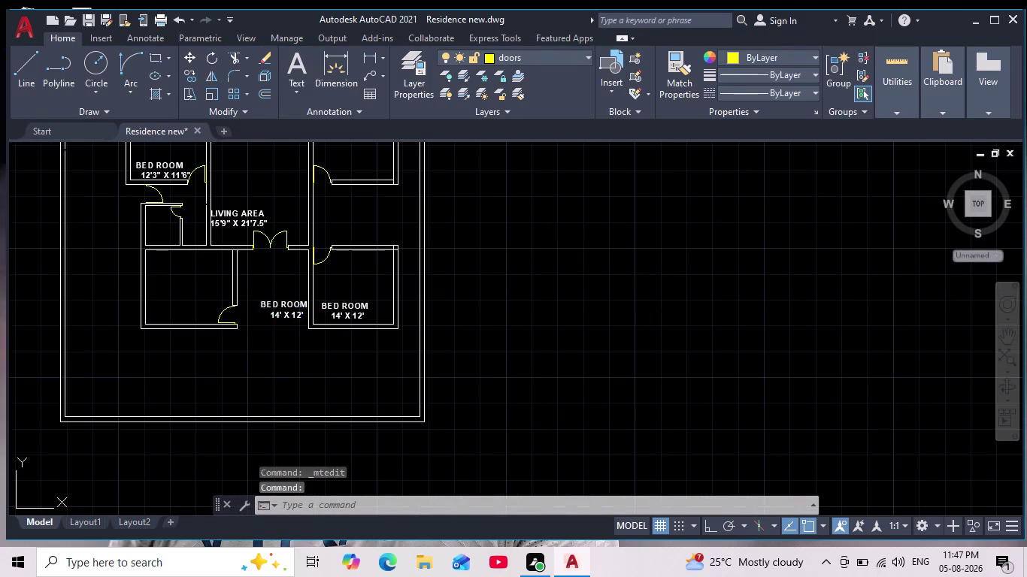
Replace the lower-left BED ROOM label text with LOBBY.
scroll(up, 3)
drag(302, 315, 93, 248)
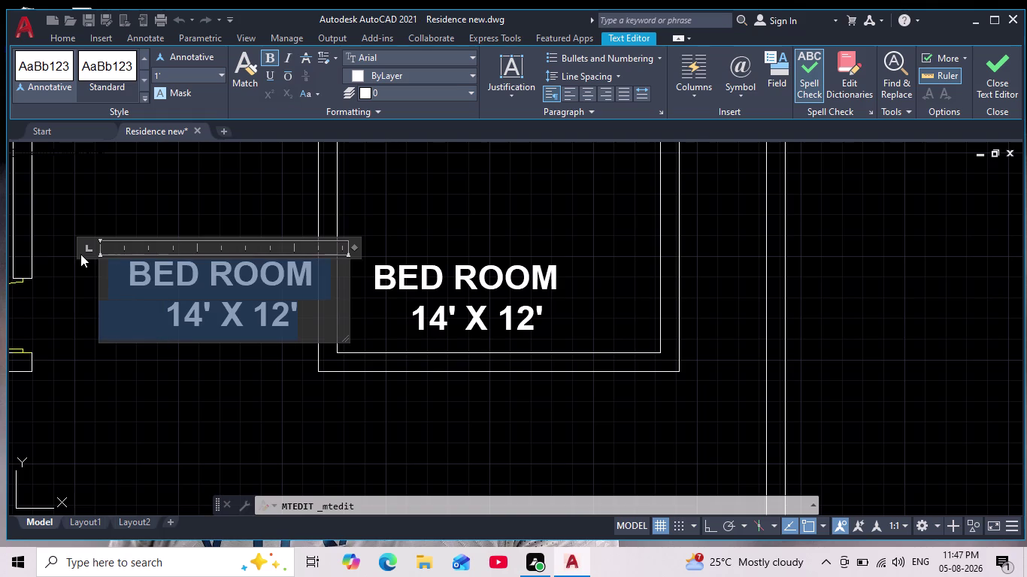
key(BackSpace)
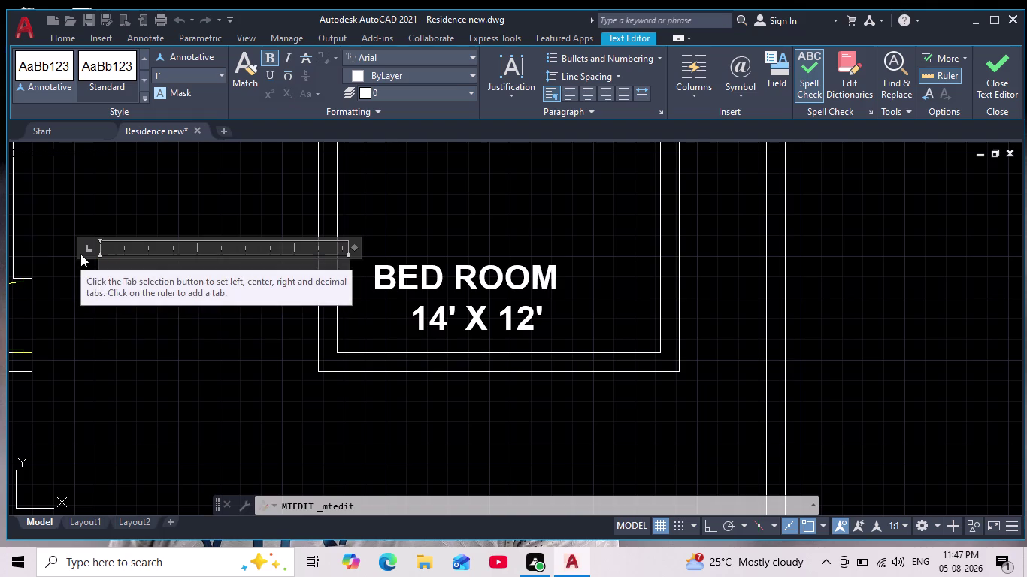
text(L)
text(OBBY)
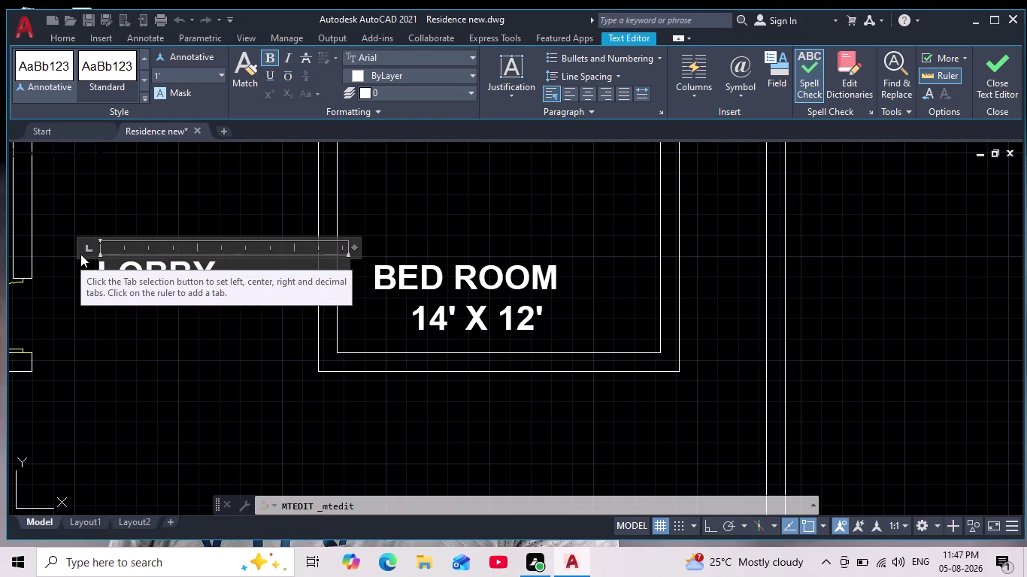
Add the line 11'6" X 12'9" under LOBBY and close the text editor.
key(Return)
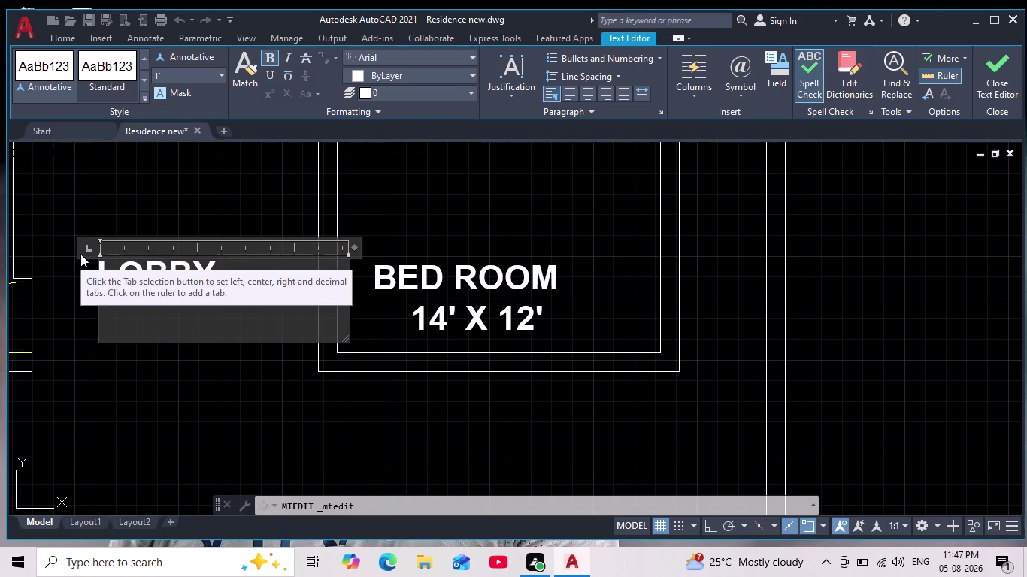
text(11'6")
key(space)
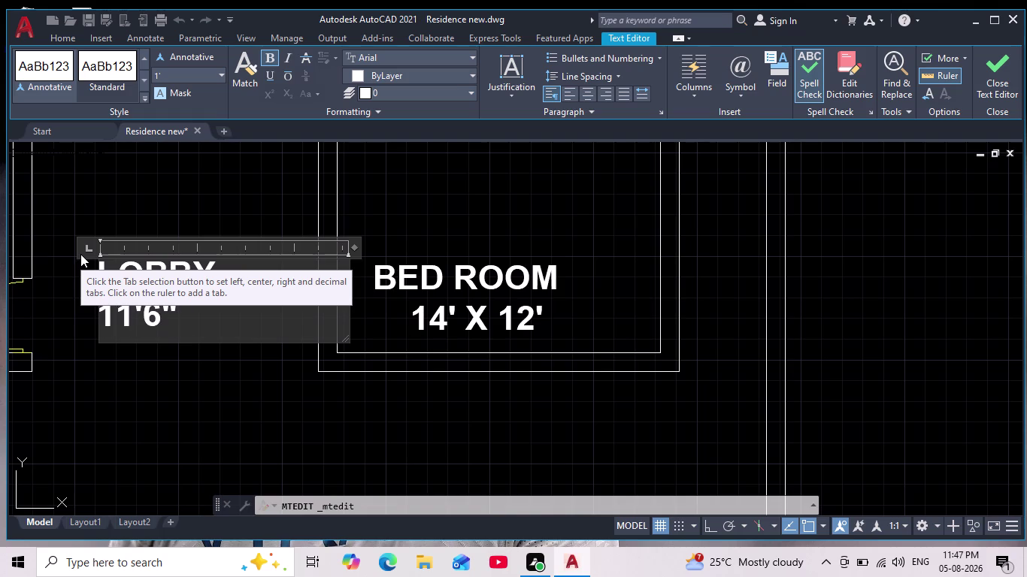
text(X)
key(space)
text(12)
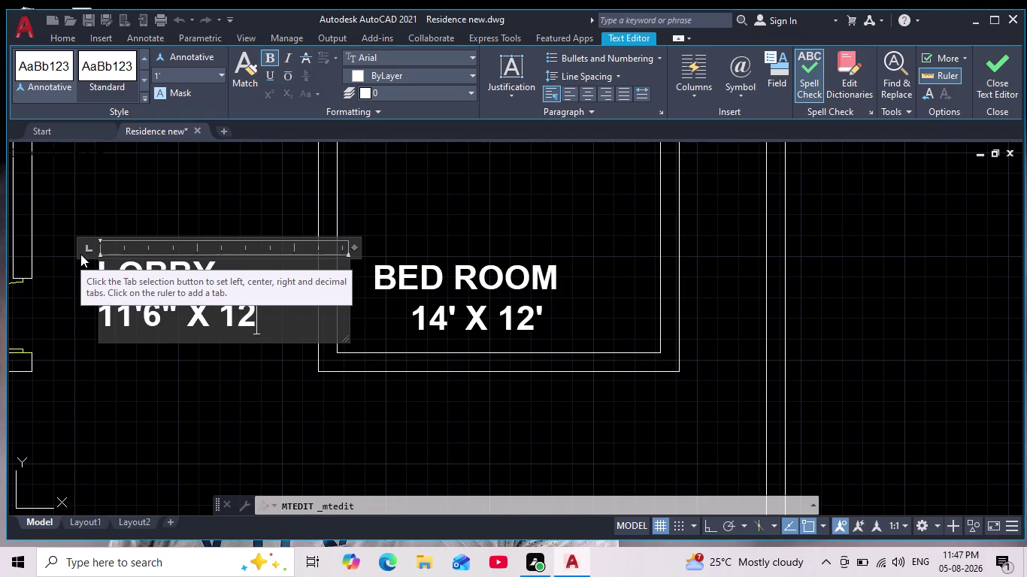
text('9")
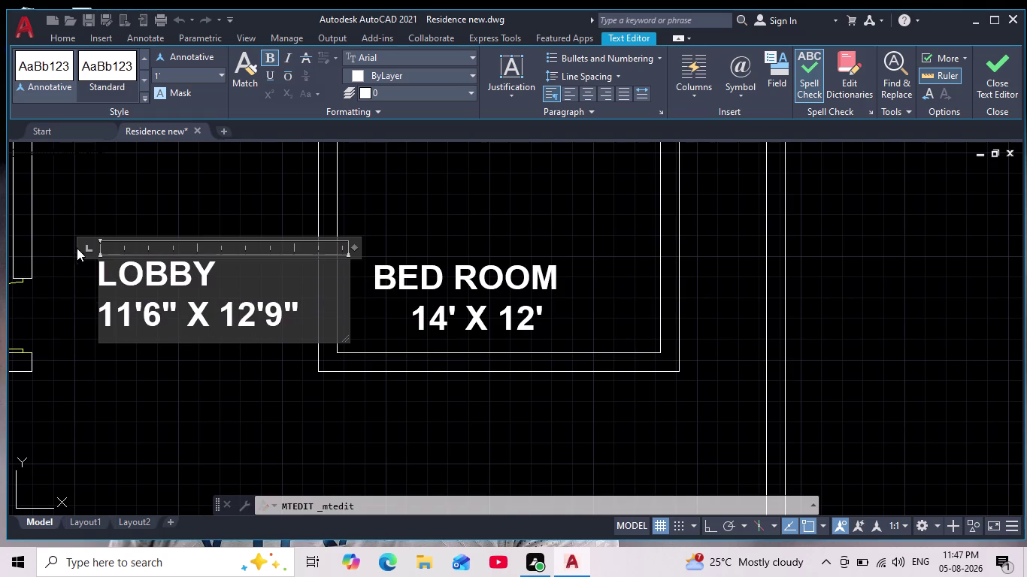
click(172, 200)
scroll(down, 3)
scroll(up, 3)
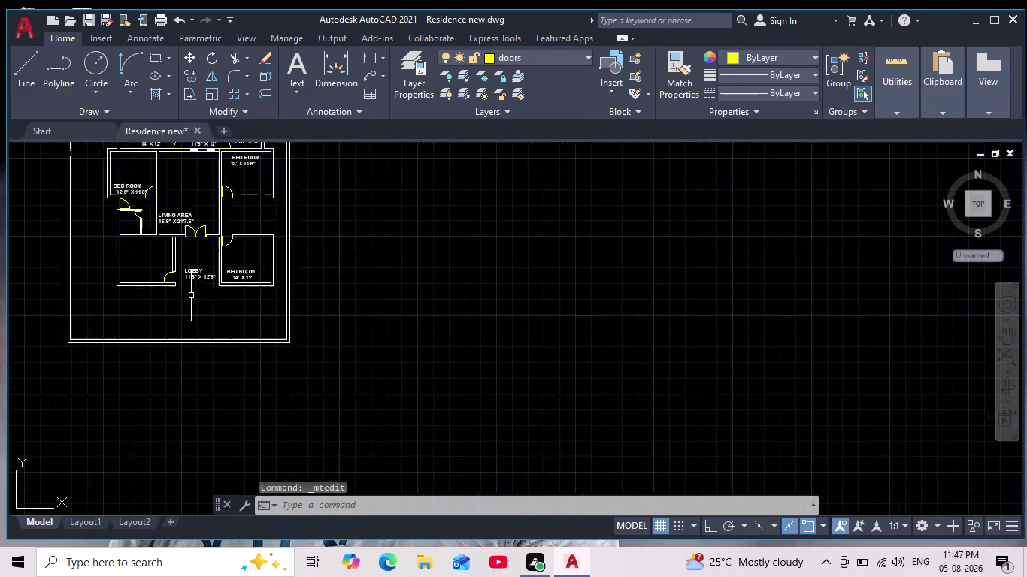
scroll(up, 3)
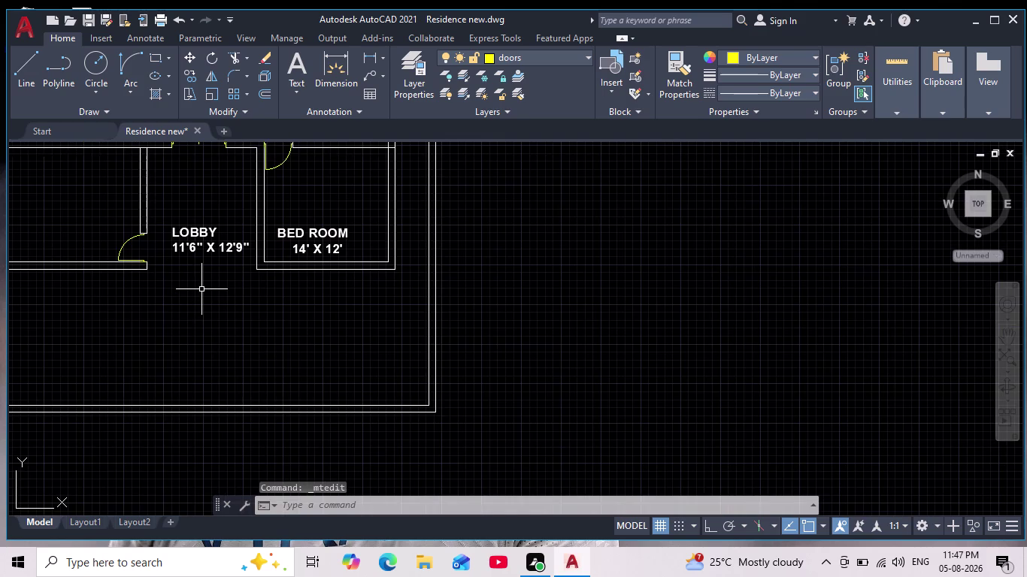
double_click(318, 250)
drag(346, 247, 278, 254)
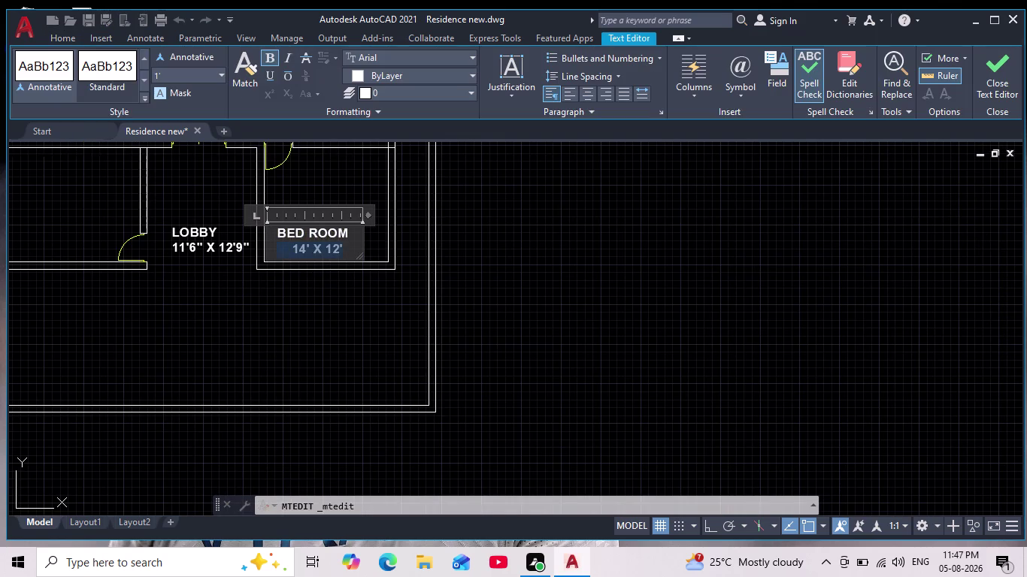
key(BackSpace)
text(13')
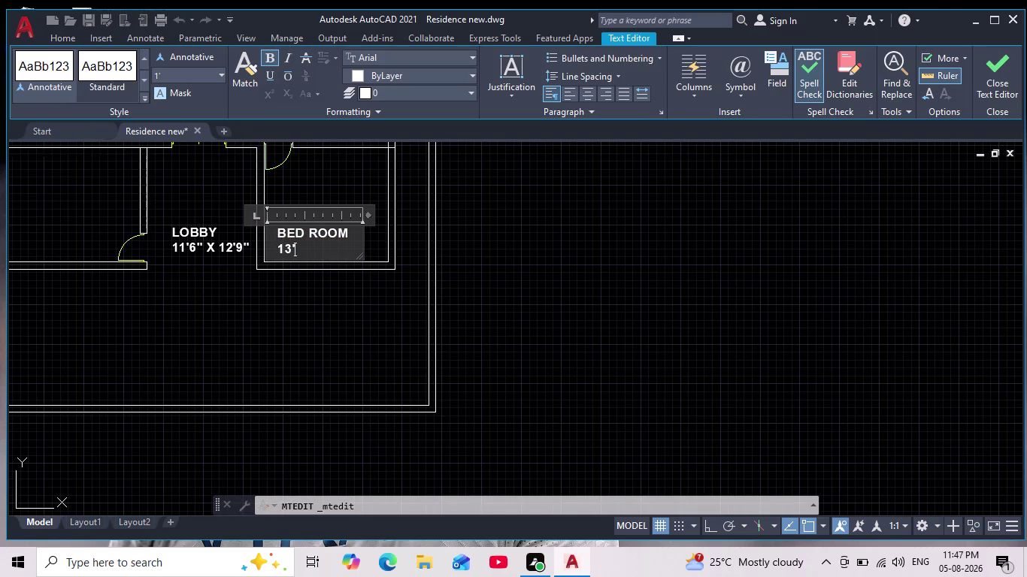
key(space)
text(X)
key(space)
key(2)
key(BackSpace)
text(12)
key(apostrophe)
click(313, 172)
scroll(down, 3)
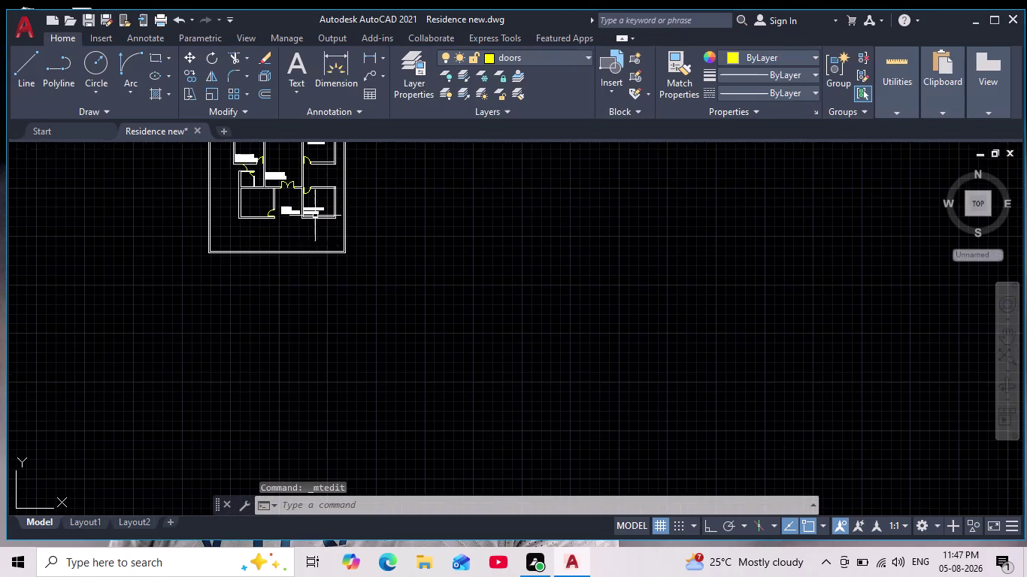
scroll(up, 3)
middle_drag(310, 245, 353, 367)
middle_drag(314, 358, 333, 415)
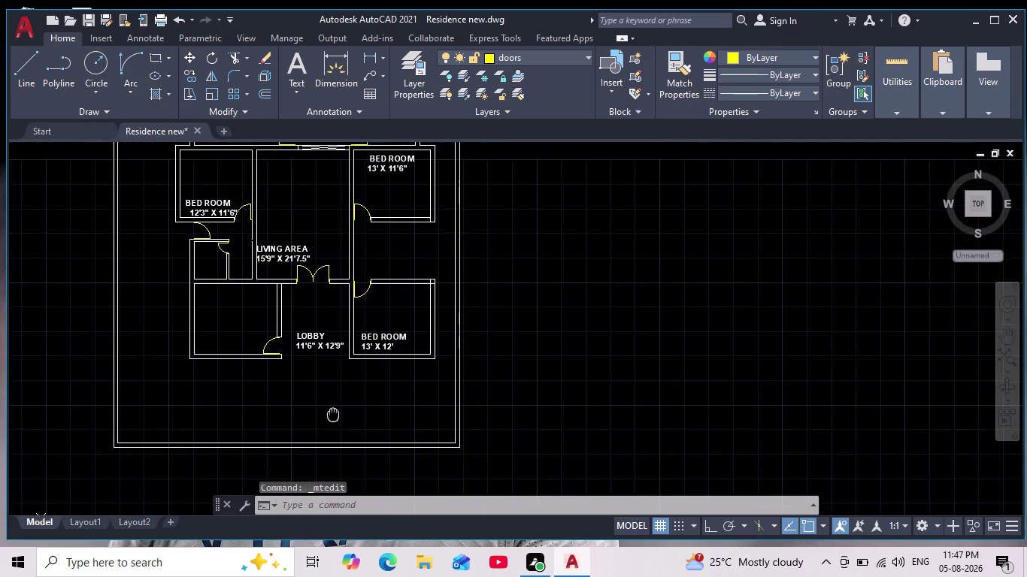
middle_drag(333, 415, 337, 418)
scroll(down, 3)
scroll(up, 3)
middle_drag(352, 391, 403, 353)
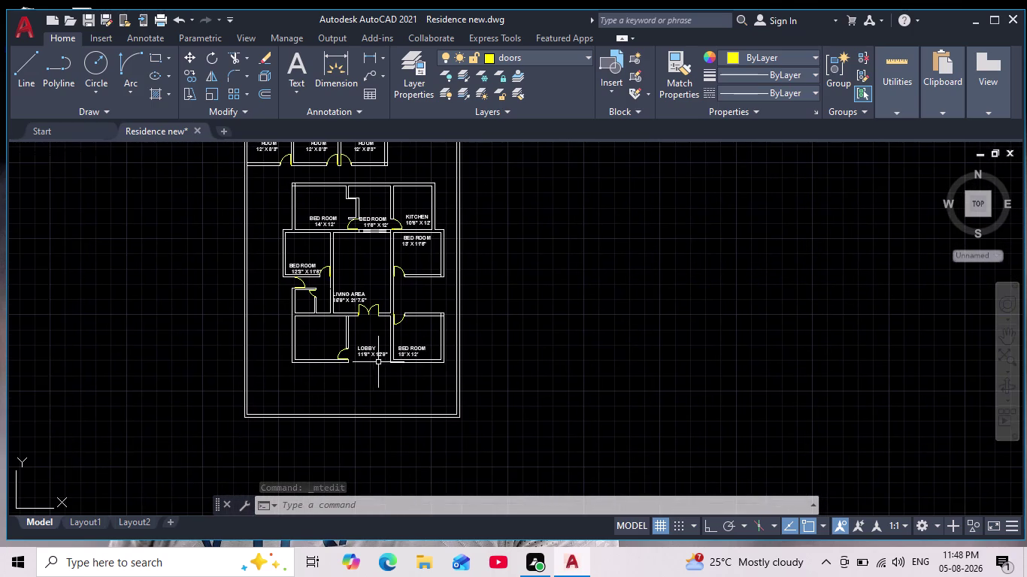
scroll(up, 3)
scroll(up, 3)
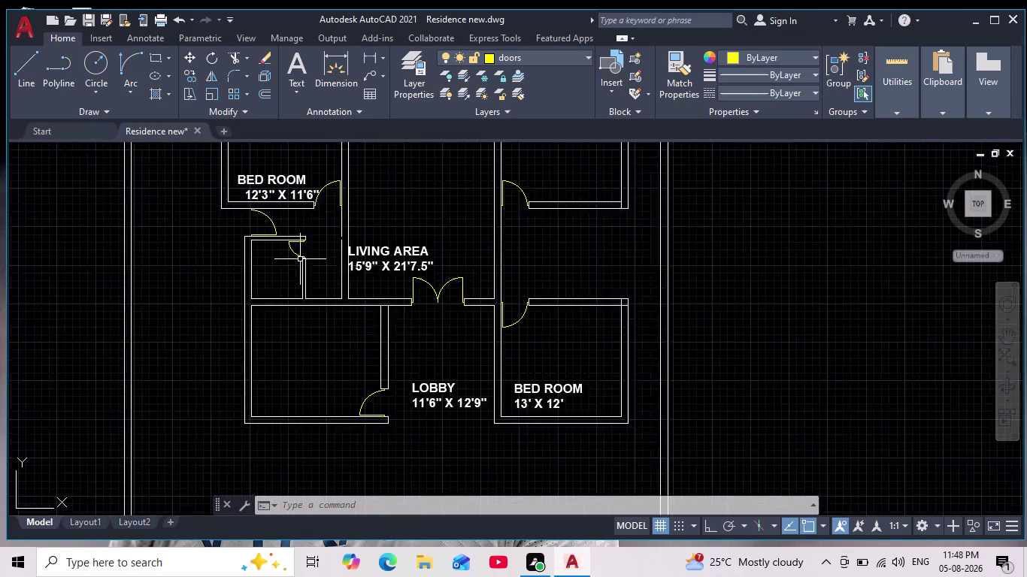
scroll(up, 3)
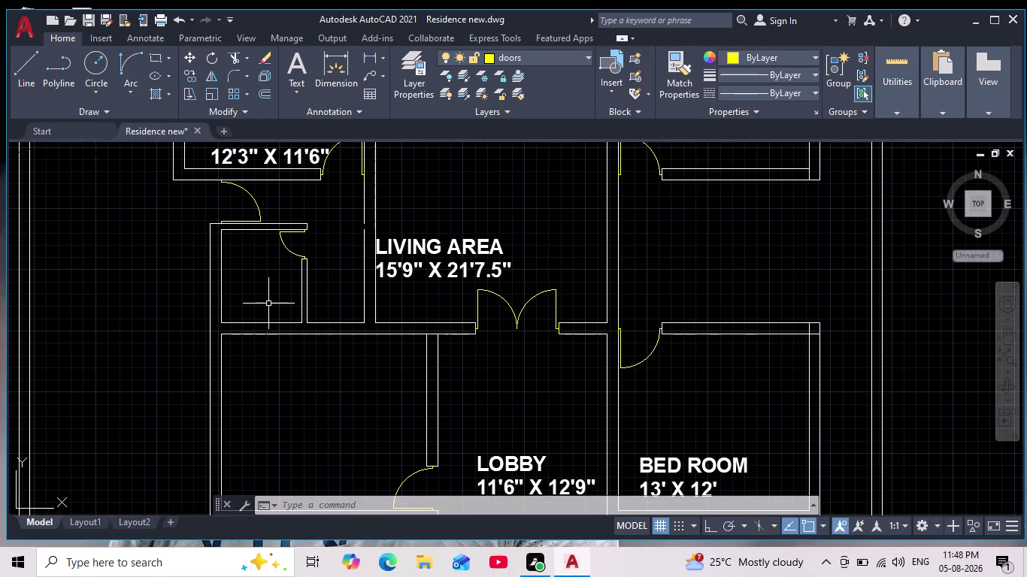
scroll(up, 3)
middle_drag(300, 402, 328, 342)
scroll(down, 3)
middle_drag(328, 341, 328, 337)
middle_drag(325, 400, 326, 340)
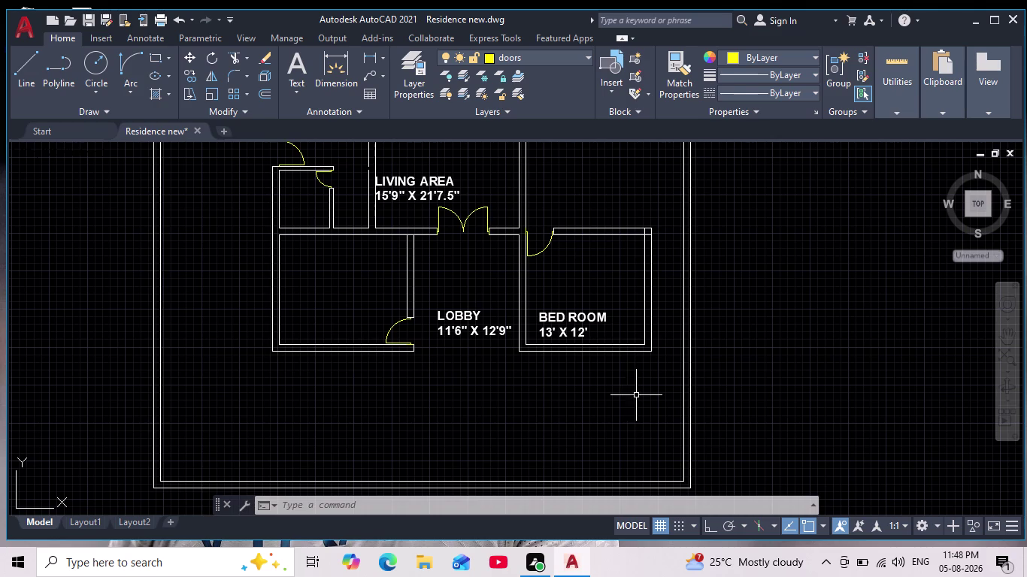
click(460, 317)
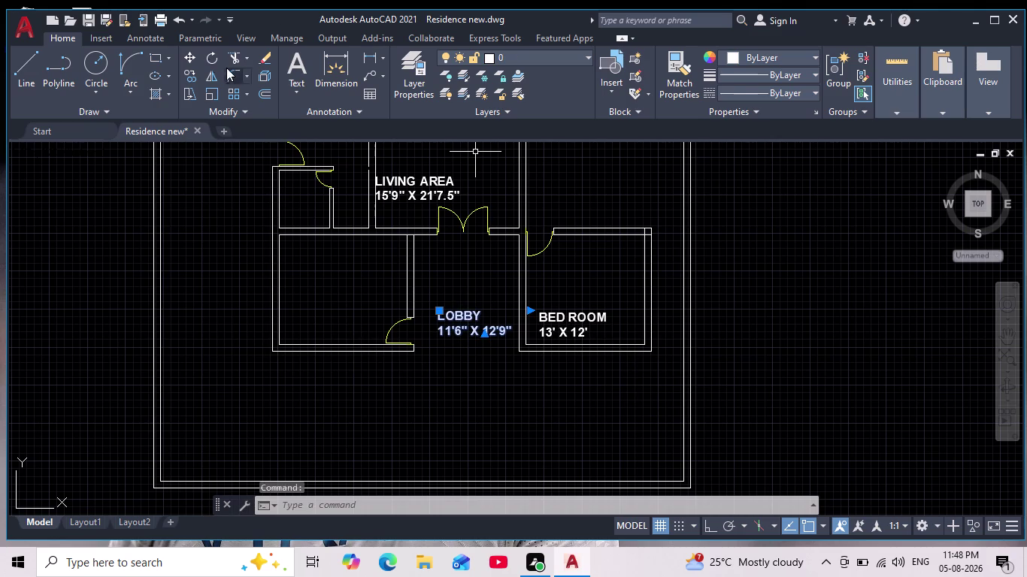
Copy the LOBBY label into the room left of the lobby.
click(189, 76)
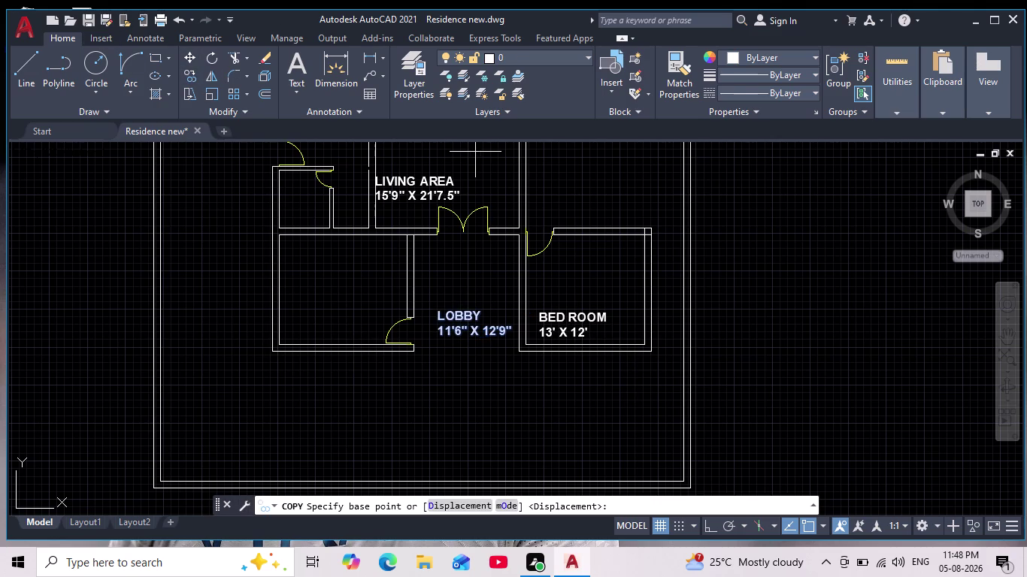
drag(452, 321, 442, 316)
scroll(up, 3)
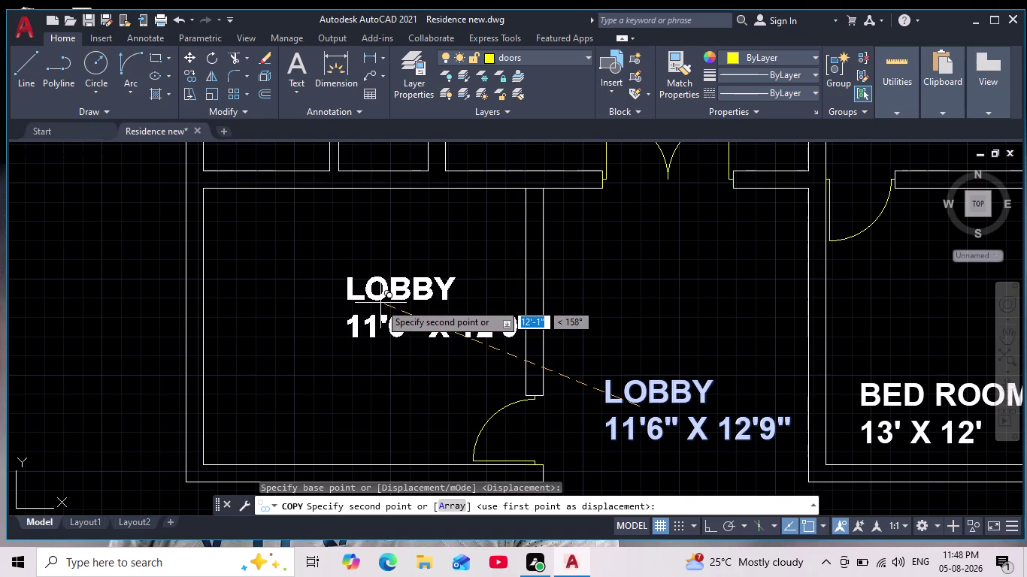
click(358, 300)
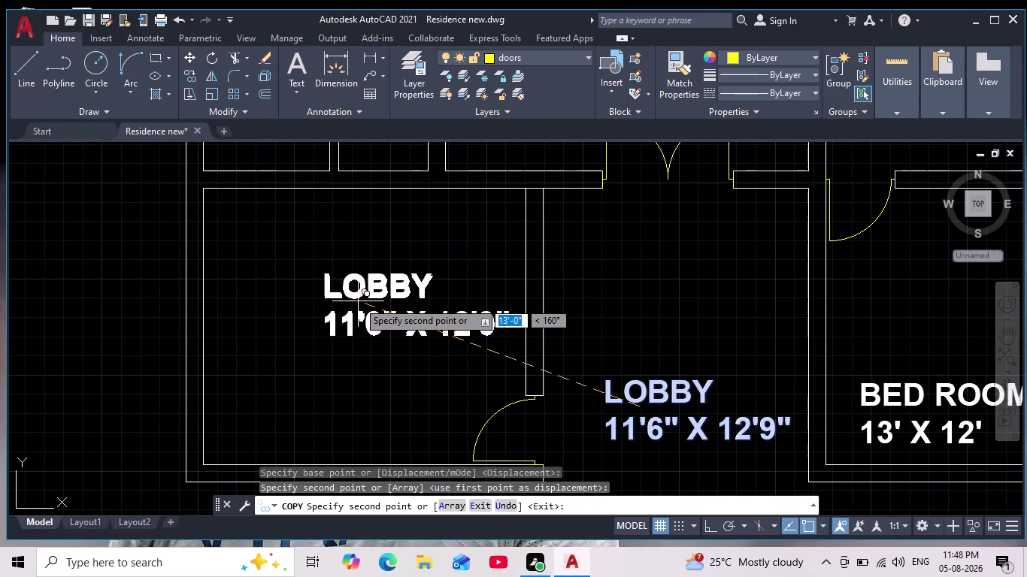
key(Escape)
Replace the copied label's text with DRAWING ROOM.
double_click(366, 289)
drag(515, 329, 376, 344)
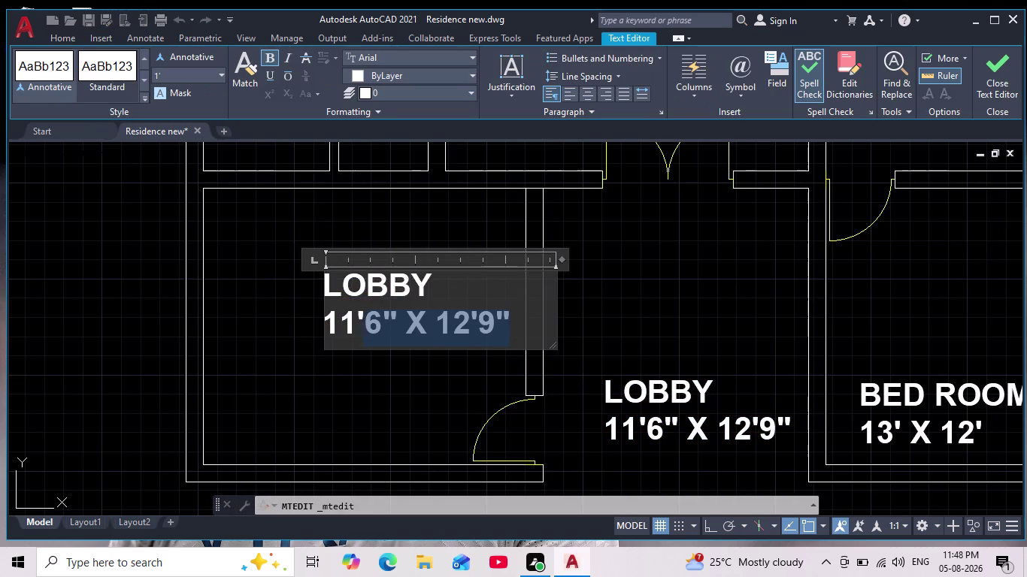
drag(376, 344, 284, 294)
key(BackSpace)
text(D)
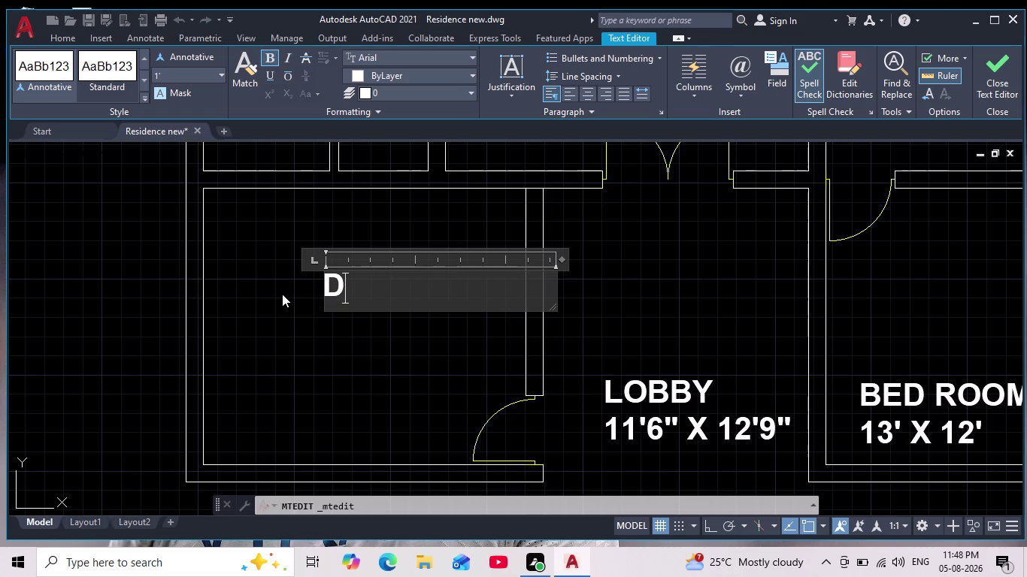
text(RAWIN)
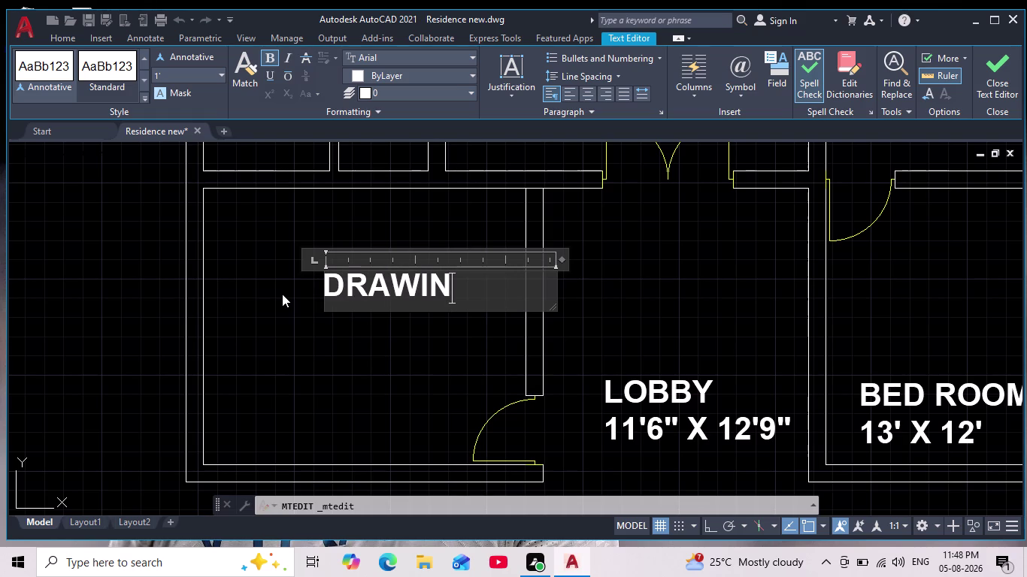
text(G ROO)
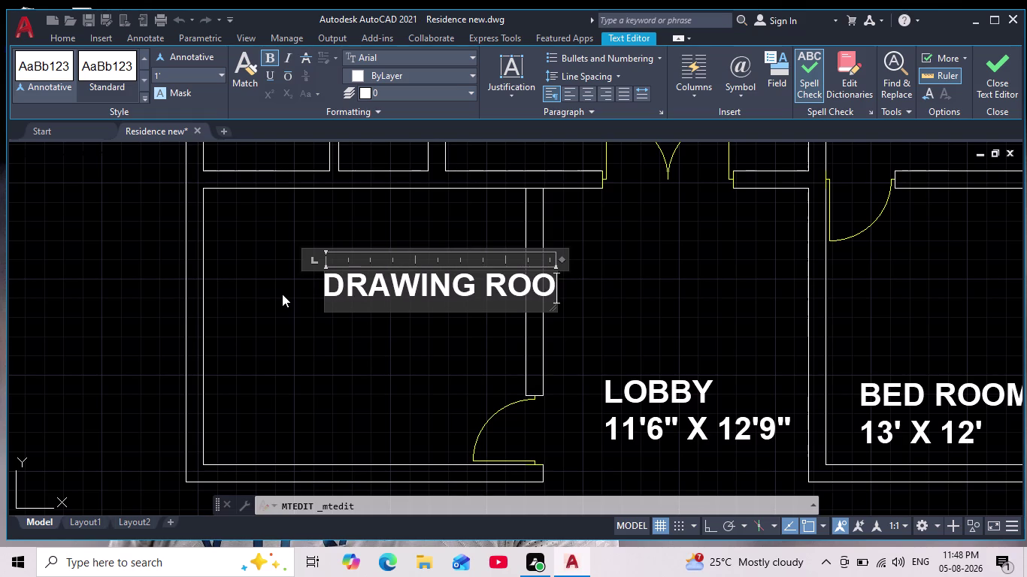
key(m)
Add a second line reading 14' X 12' below the room name.
key(Return)
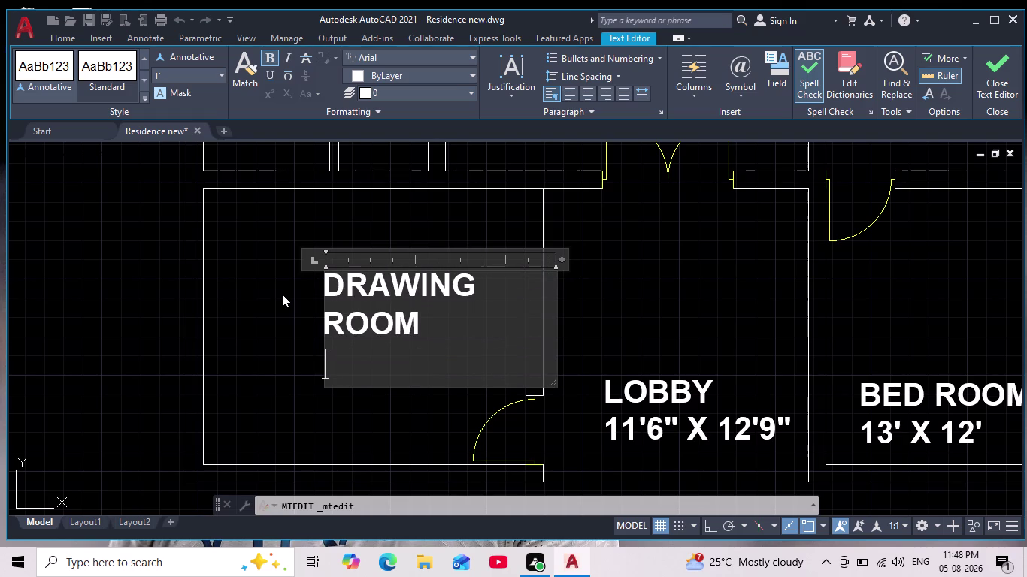
text(14)
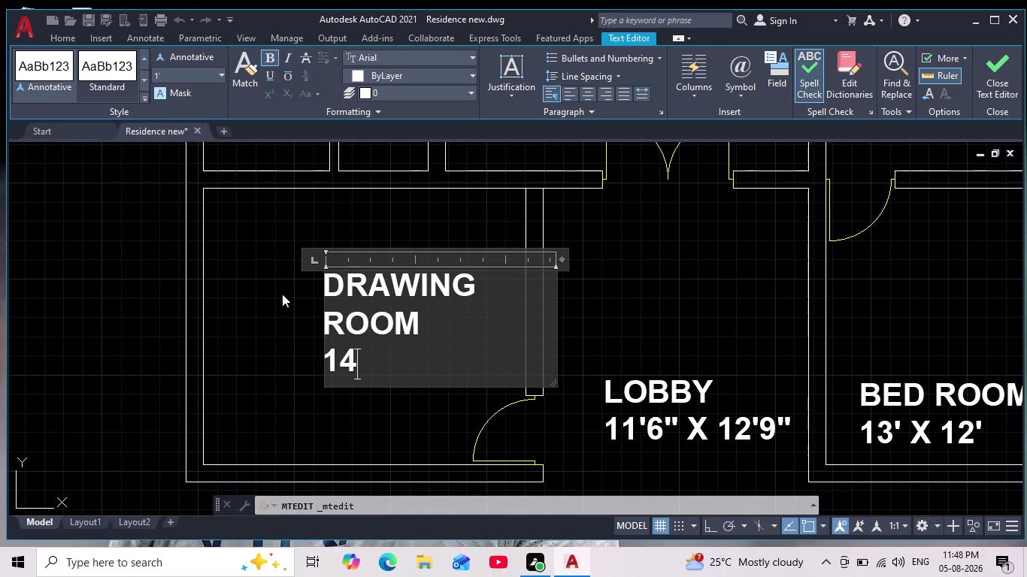
text(' X)
key(space)
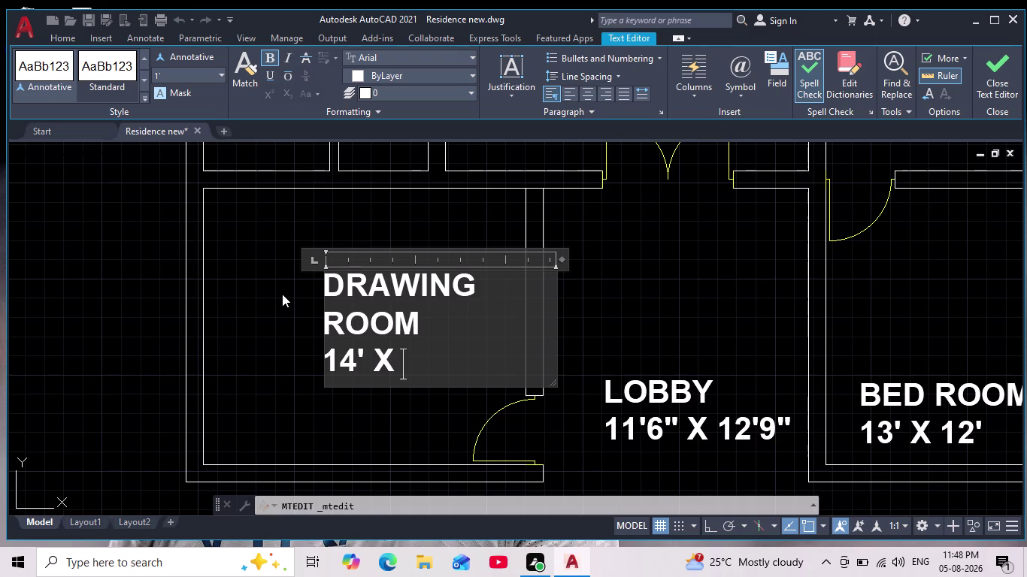
text(12')
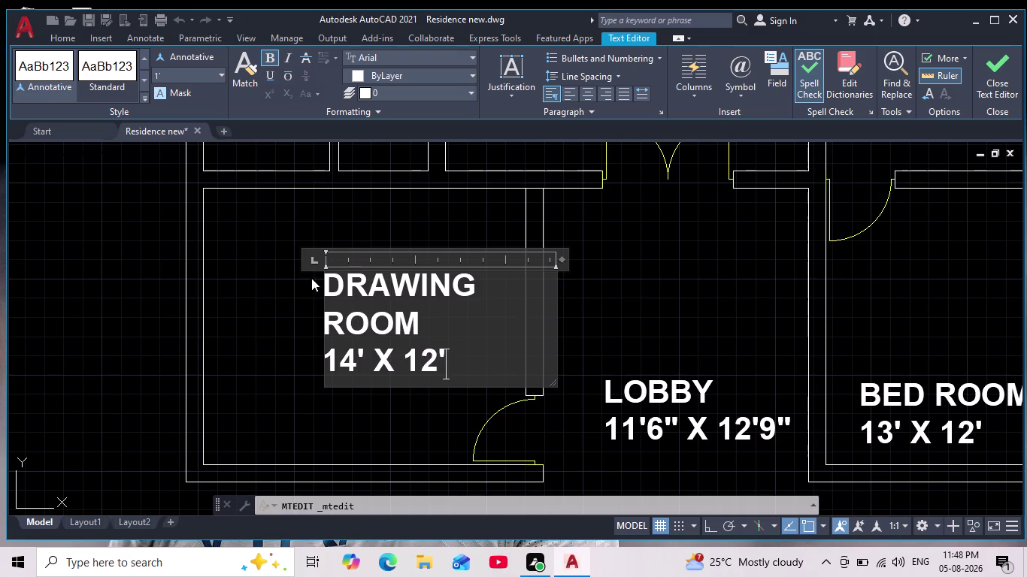
Widen the text box so DRAWING ROOM fits one line, indent the dimensions, and exit.
click(550, 304)
drag(554, 307, 637, 303)
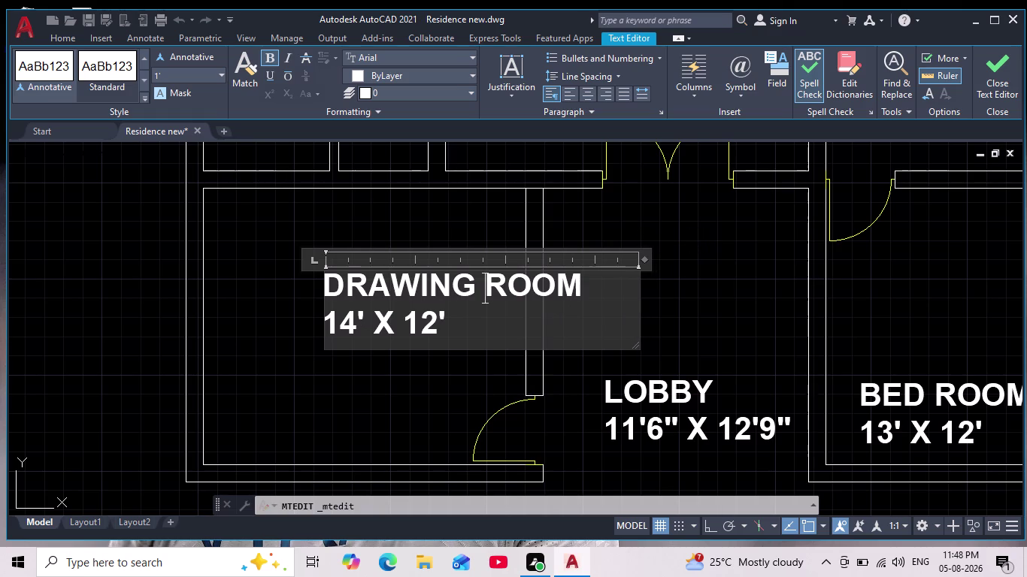
click(332, 332)
click(330, 333)
key(space)
key(space)
key(space)
key(space)
key(space)
key(space)
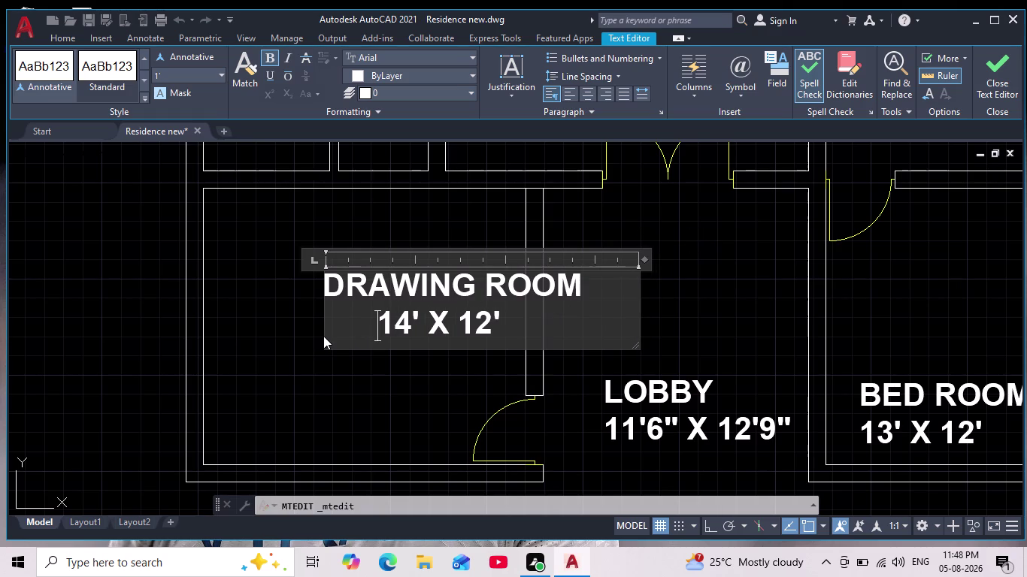
click(272, 319)
Move the DRAWING ROOM label to the centre of the room.
scroll(down, 3)
scroll(up, 3)
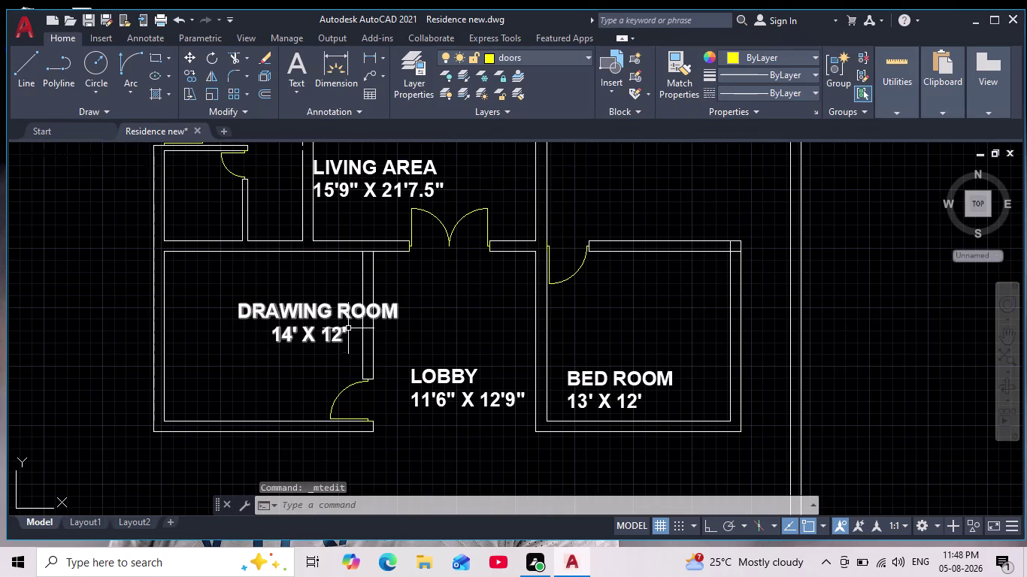
click(325, 303)
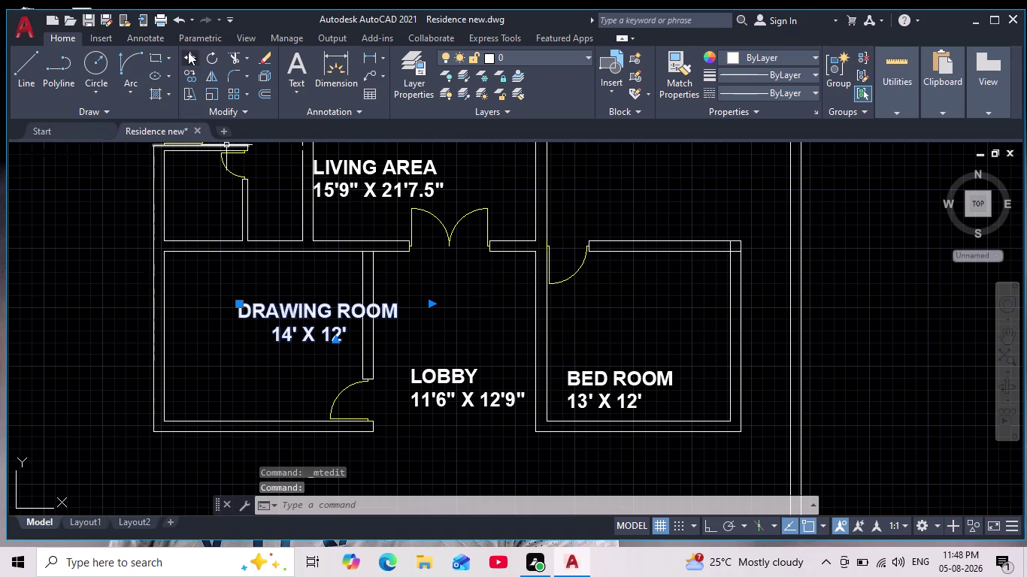
click(190, 51)
click(293, 317)
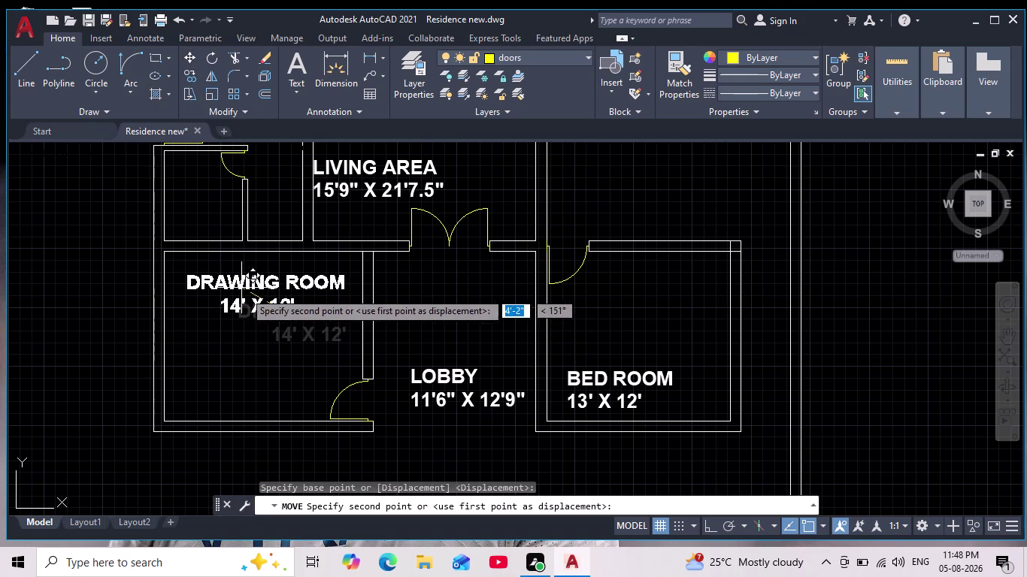
click(251, 309)
Cancel active commands and pan across the floor plan toward the rooms on the right.
scroll(down, 3)
scroll(up, 3)
middle_drag(280, 371, 281, 388)
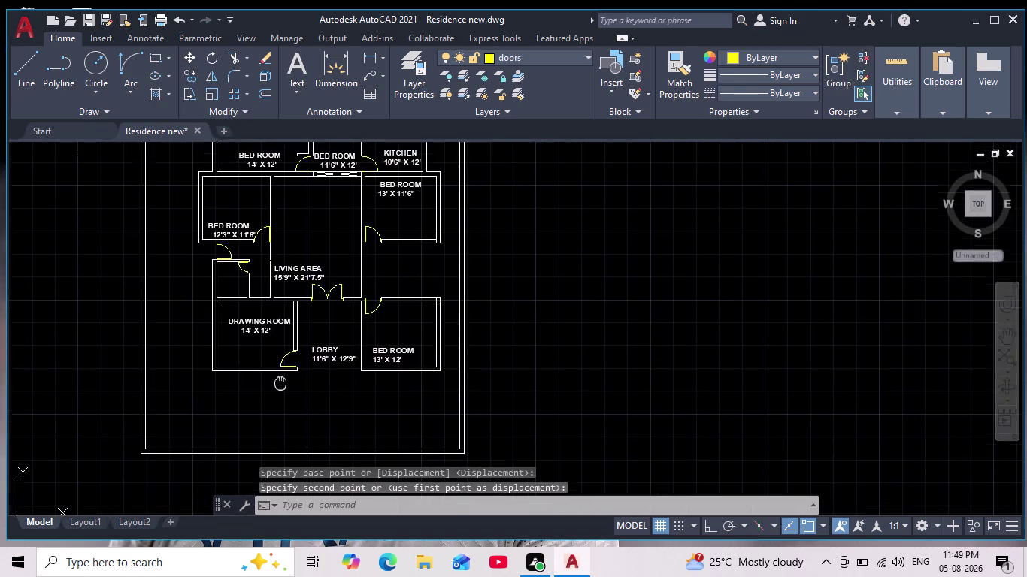
middle_drag(280, 388, 281, 391)
scroll(down, 3)
key(Escape)
key(Escape)
key(Escape)
scroll(up, 3)
middle_drag(304, 391, 316, 417)
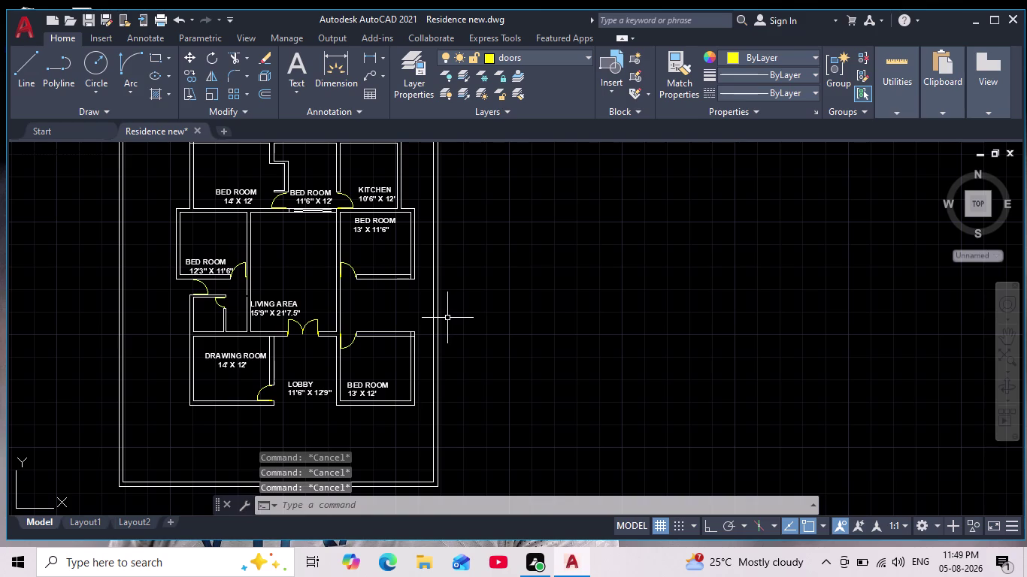
scroll(up, 3)
middle_drag(415, 306, 470, 309)
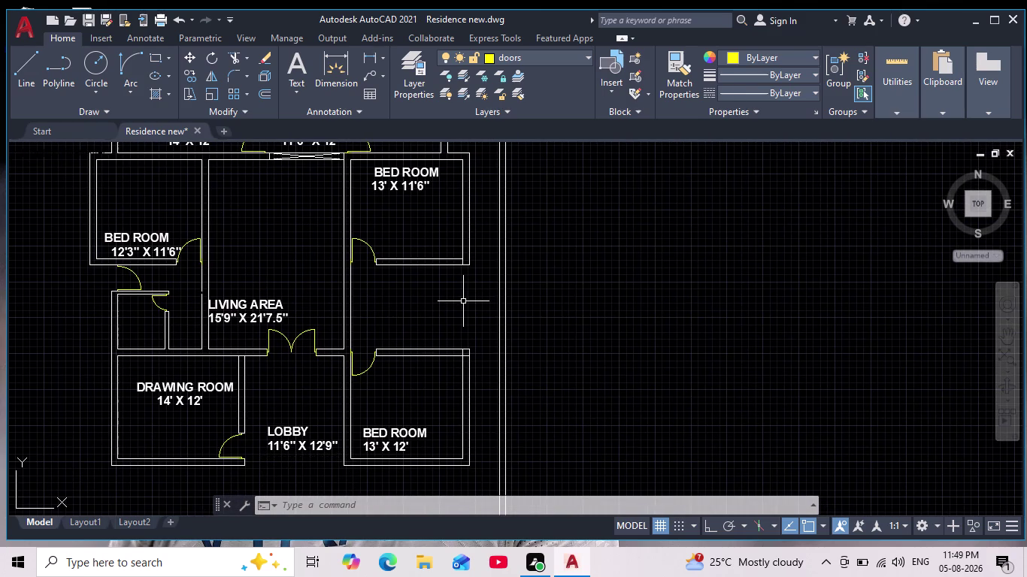
scroll(up, 3)
middle_drag(416, 282, 469, 281)
scroll(up, 3)
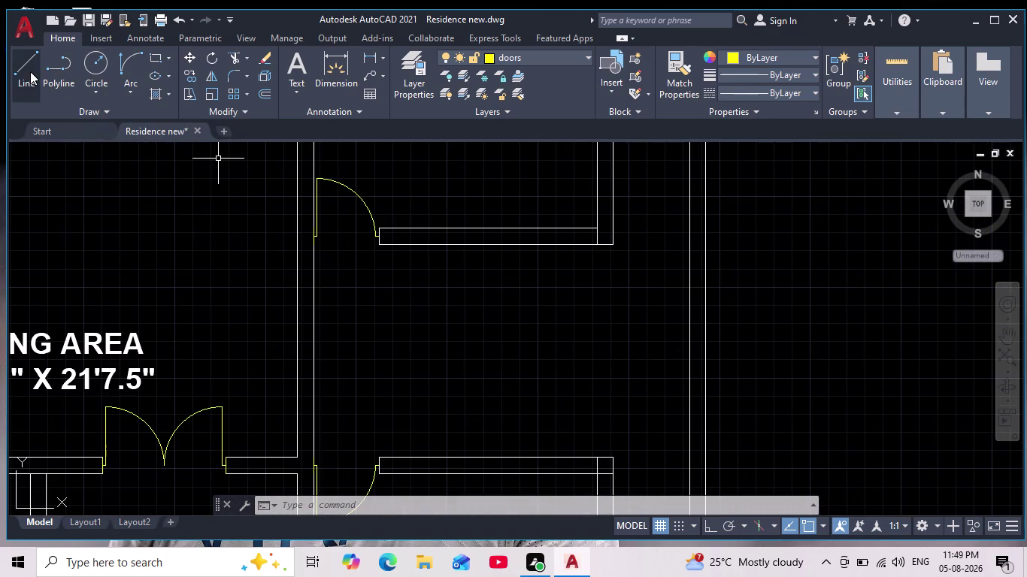
click(25, 68)
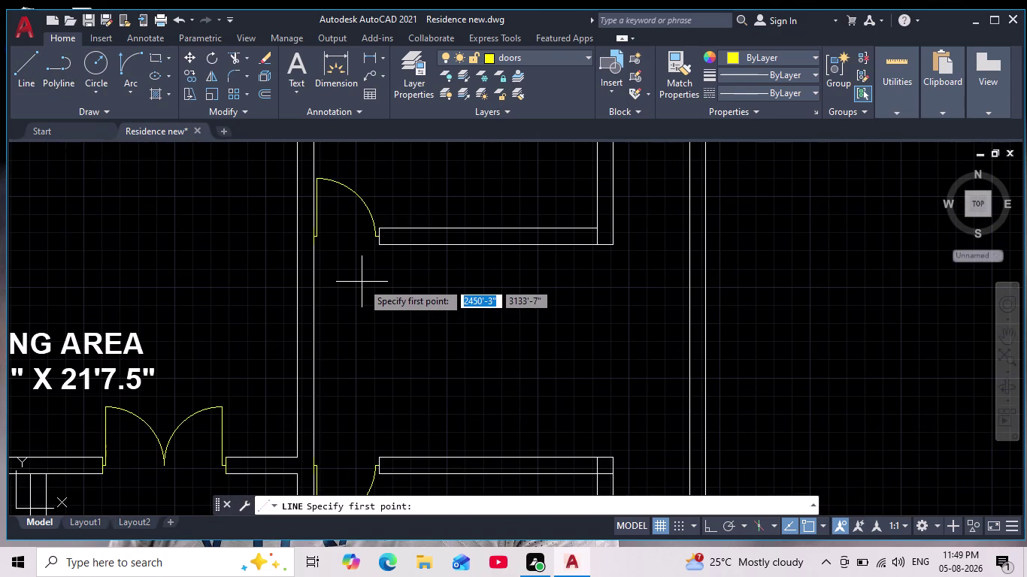
key(Escape)
click(559, 53)
click(515, 81)
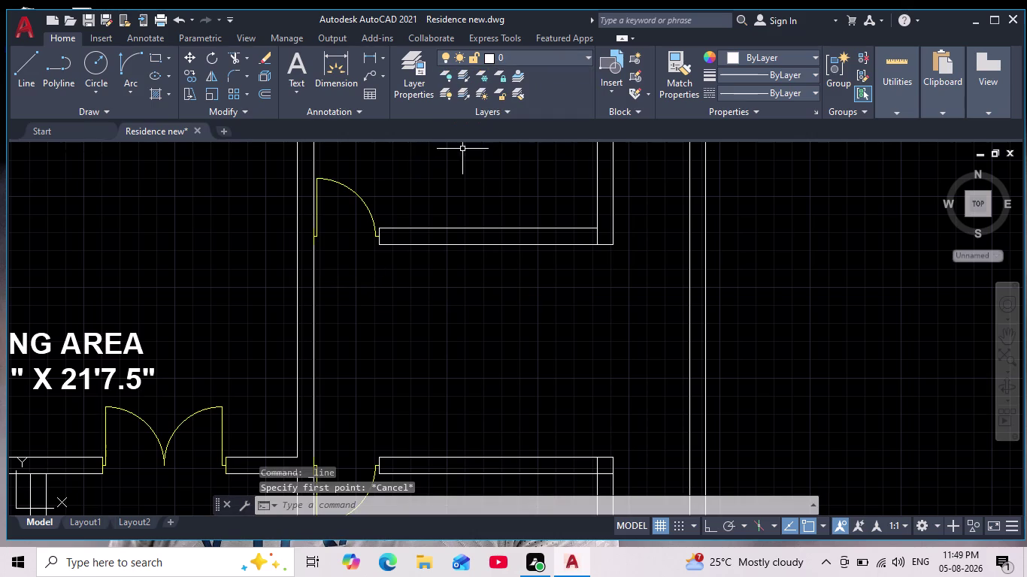
scroll(up, 3)
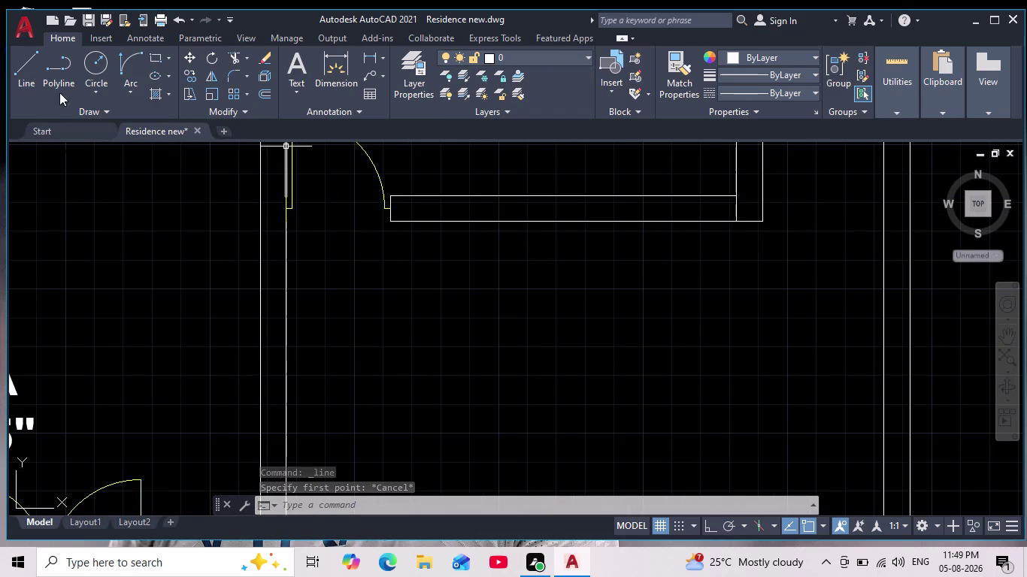
click(28, 71)
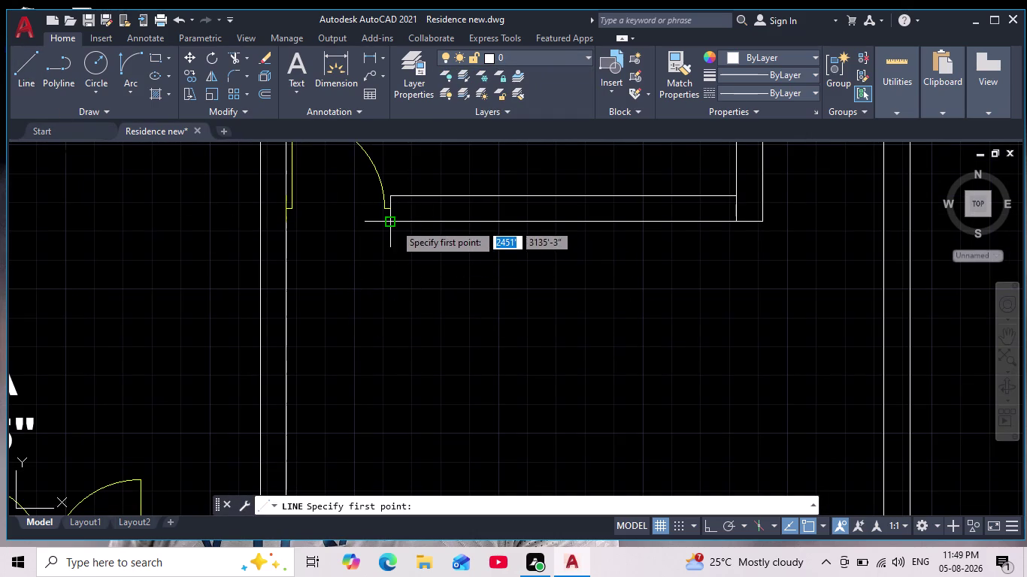
click(391, 218)
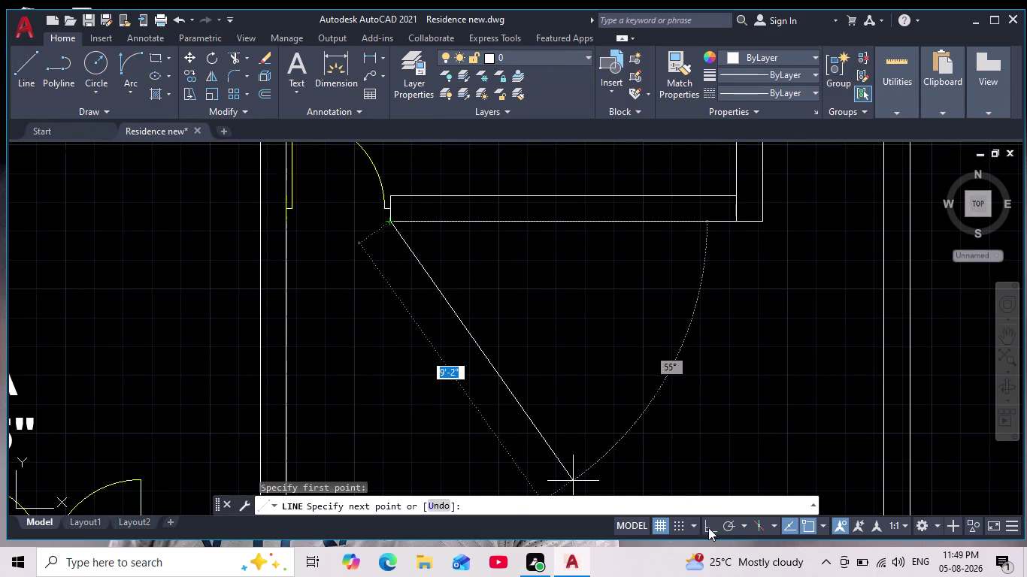
click(708, 526)
text(3')
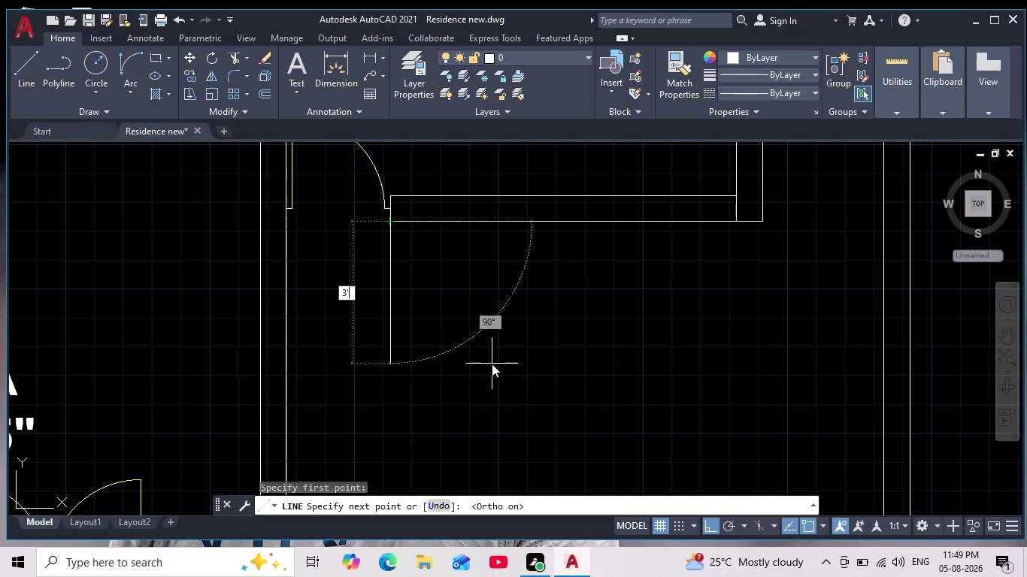
key(Return)
key(space)
middle_drag(500, 335, 512, 303)
scroll(down, 3)
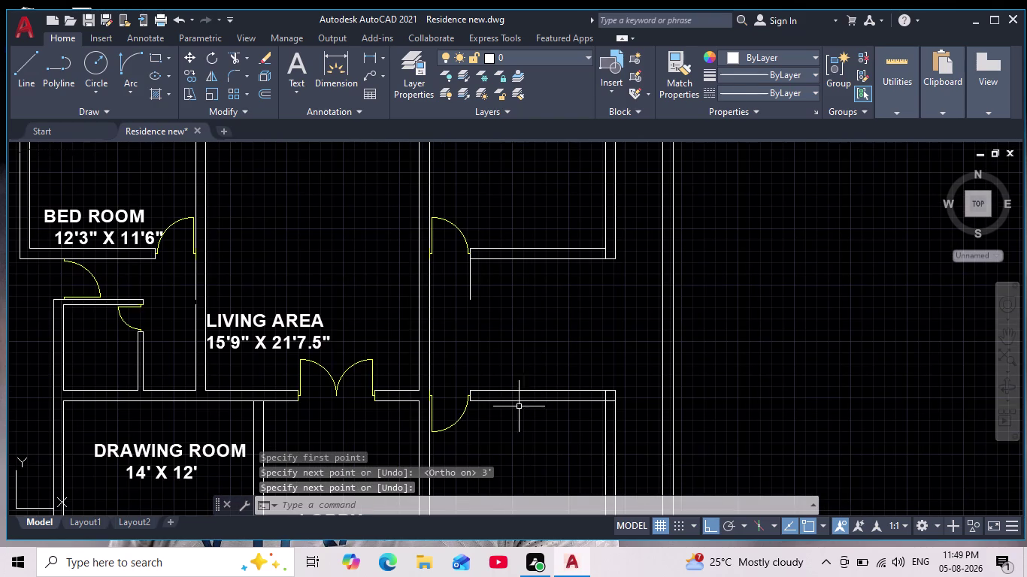
scroll(up, 3)
key(space)
scroll(up, 3)
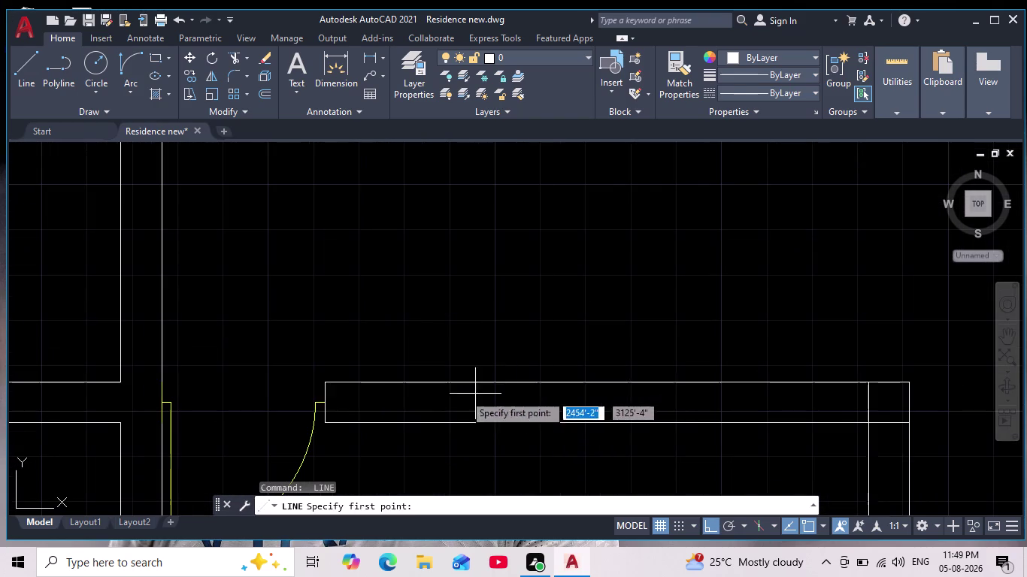
click(322, 381)
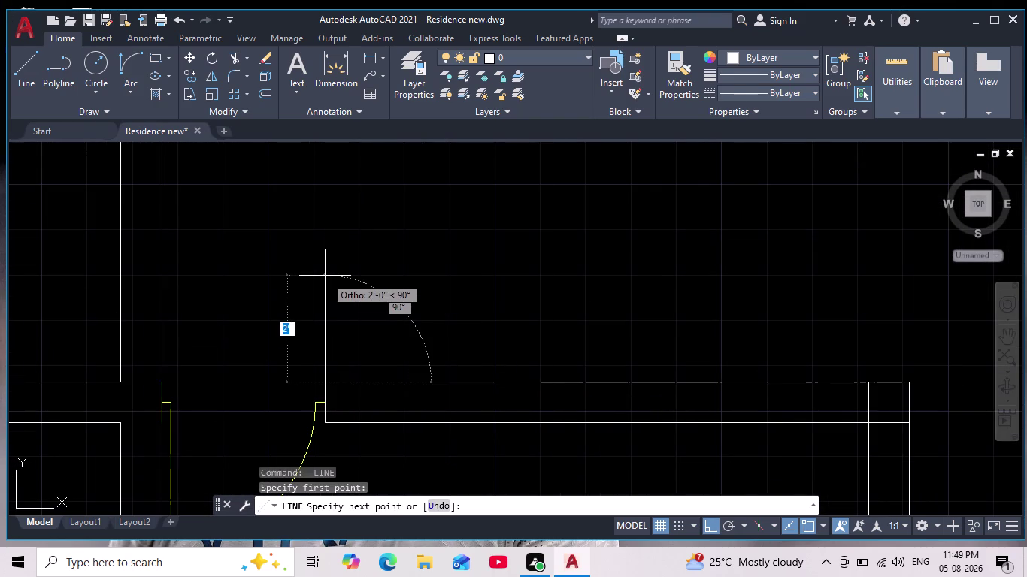
text(3')
key(Return)
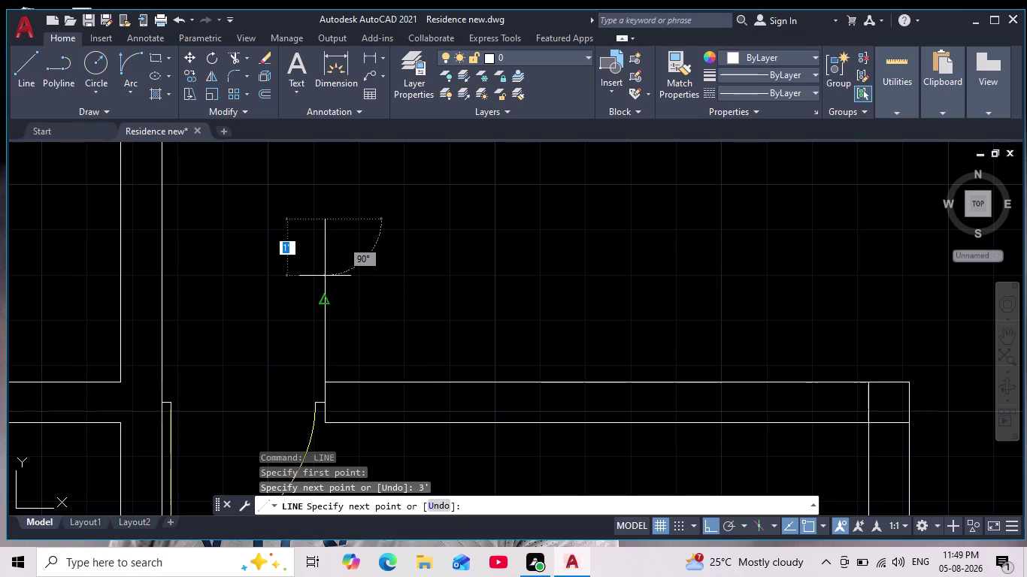
middle_drag(558, 336, 512, 436)
scroll(down, 3)
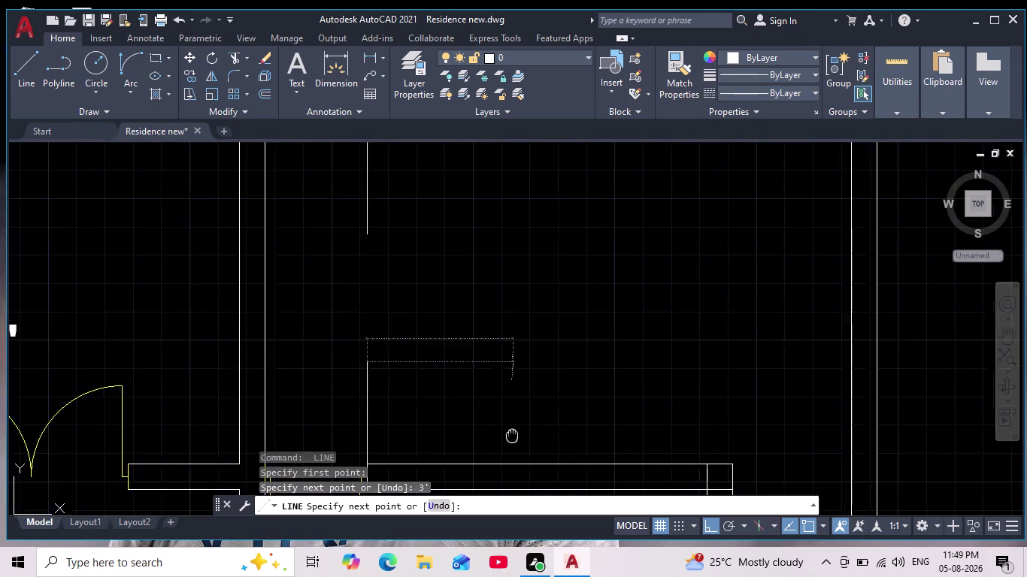
scroll(down, 3)
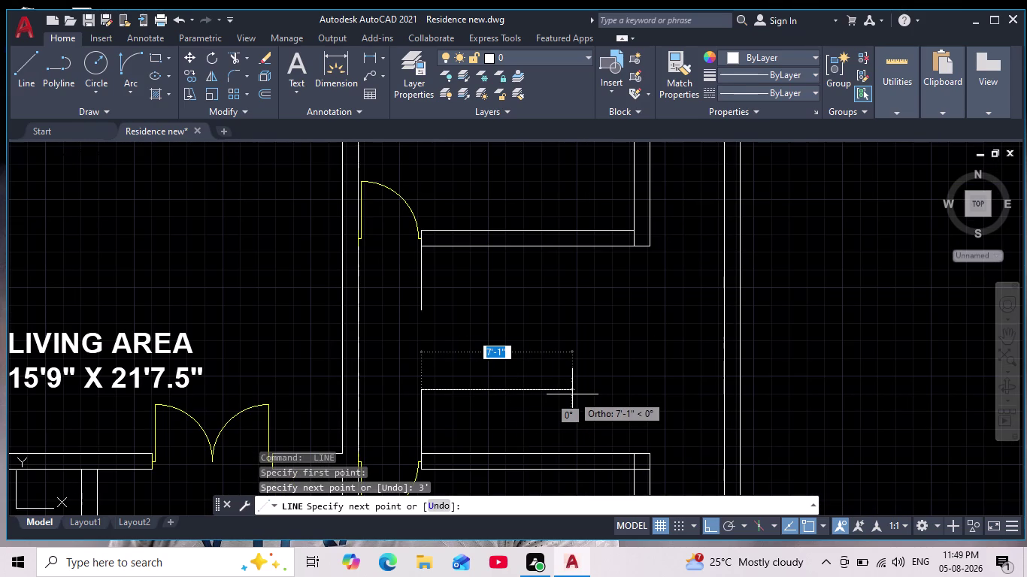
click(571, 393)
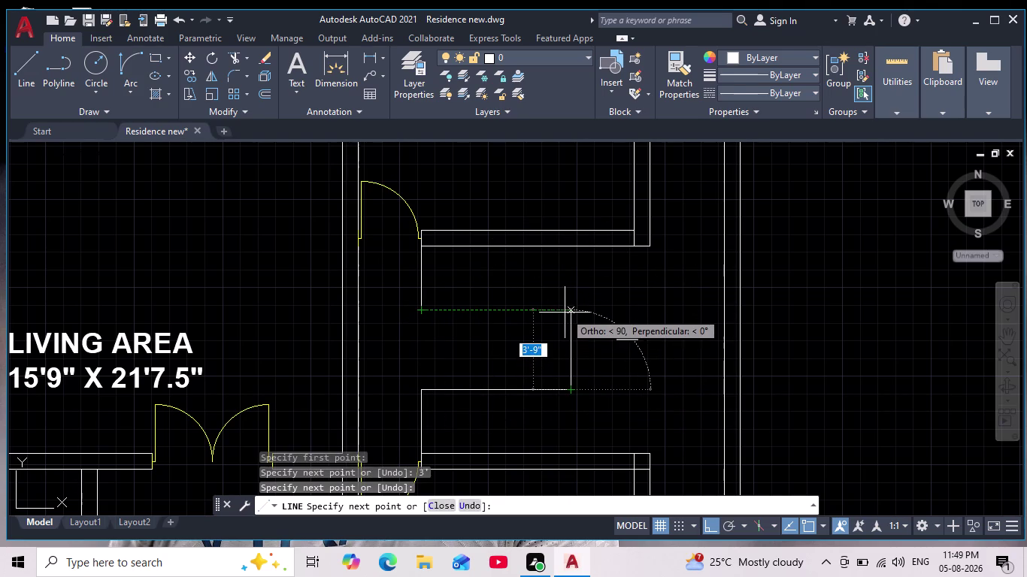
click(572, 312)
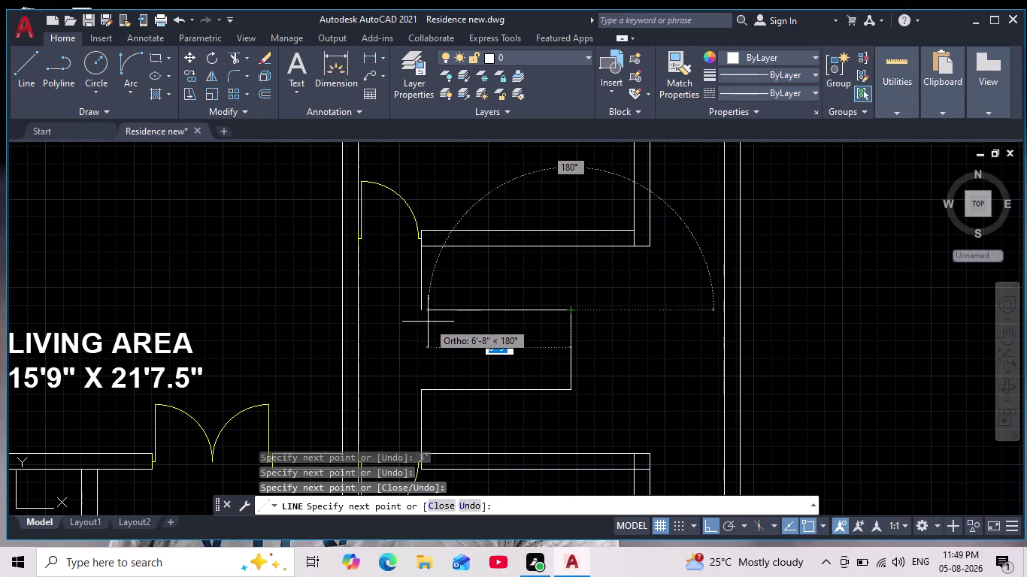
click(418, 314)
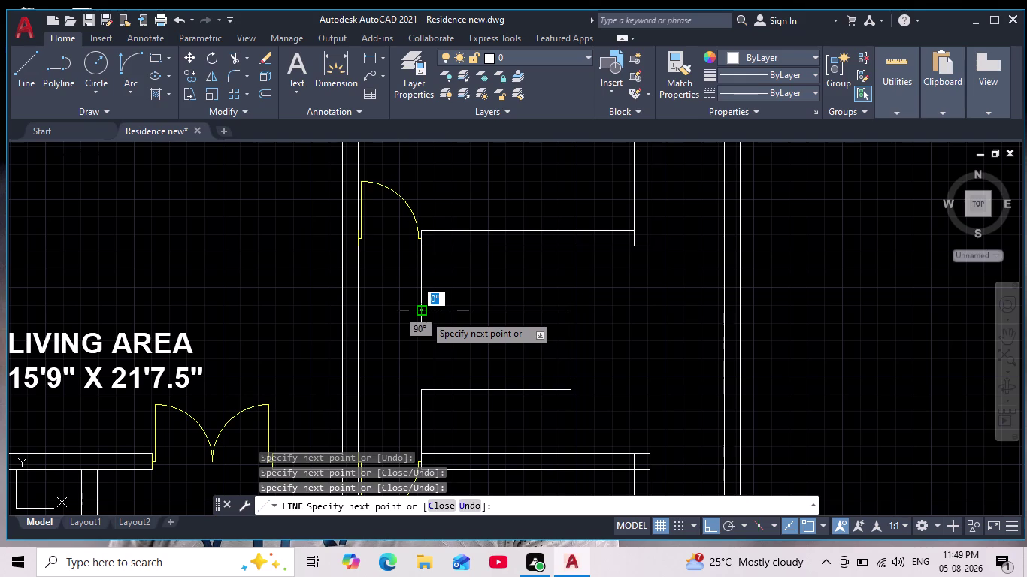
scroll(down, 3)
scroll(down, 3)
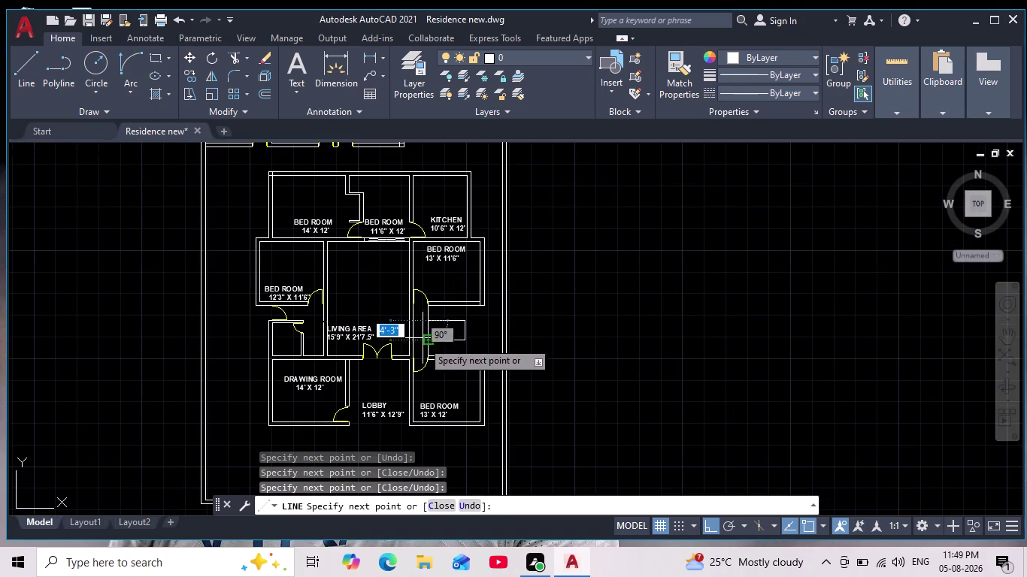
key(Escape)
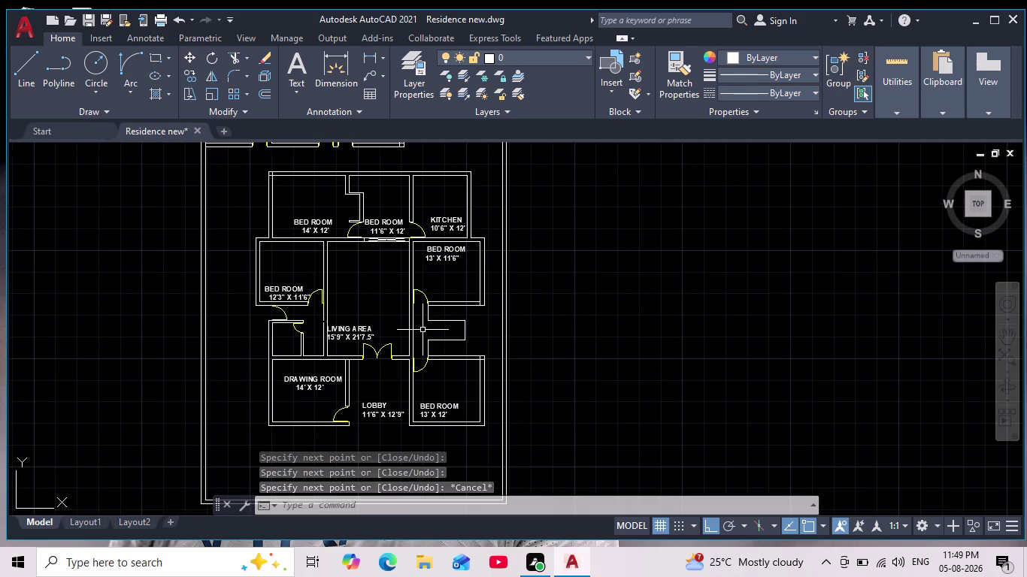
key(ctrl+z)
key(ctrl+z)
Undo the earlier short line and draw a 4' line down from the wall corner.
key(ctrl+z)
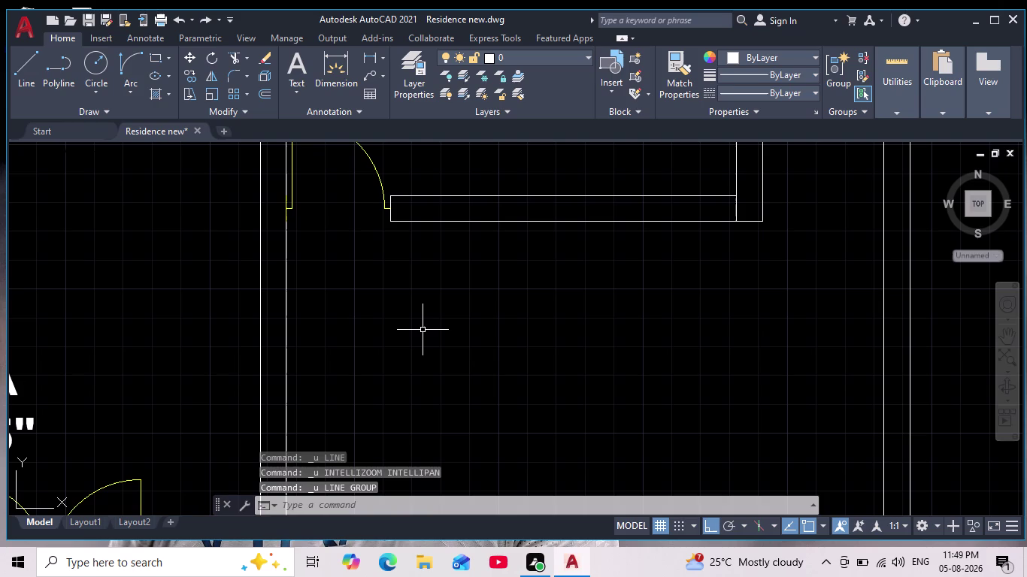
scroll(down, 3)
middle_drag(653, 274, 507, 271)
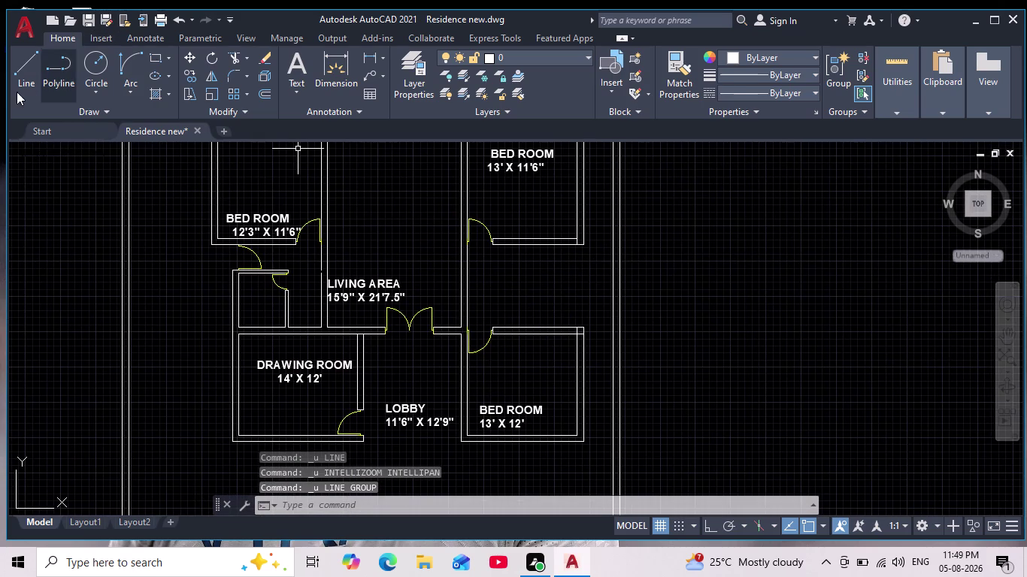
click(31, 66)
scroll(up, 3)
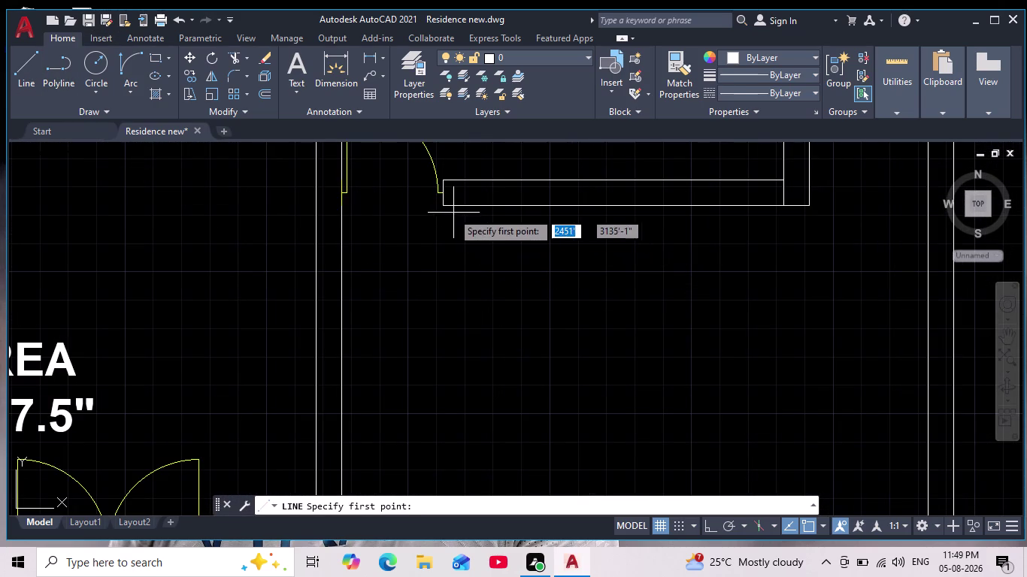
click(444, 207)
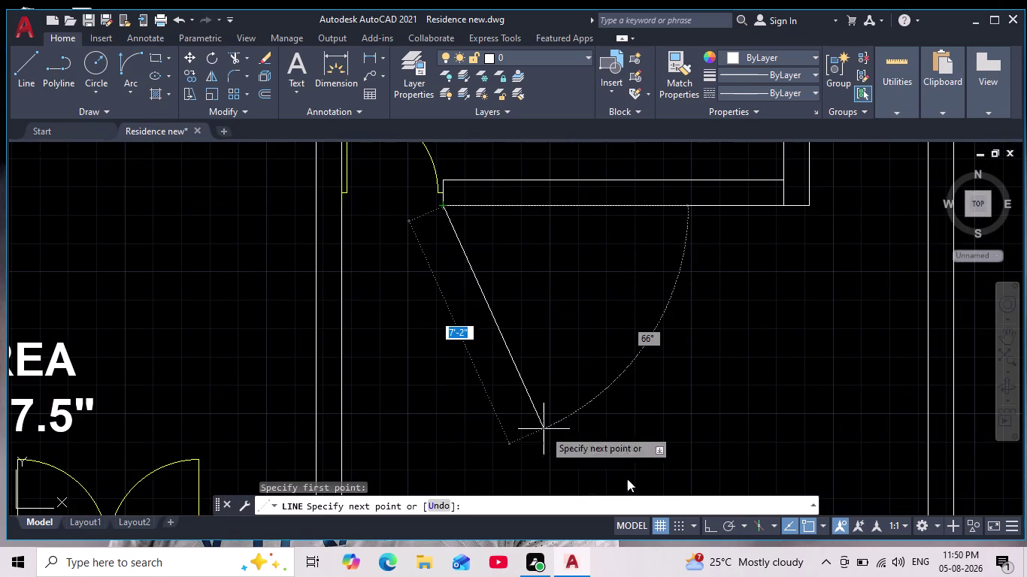
drag(707, 530, 698, 510)
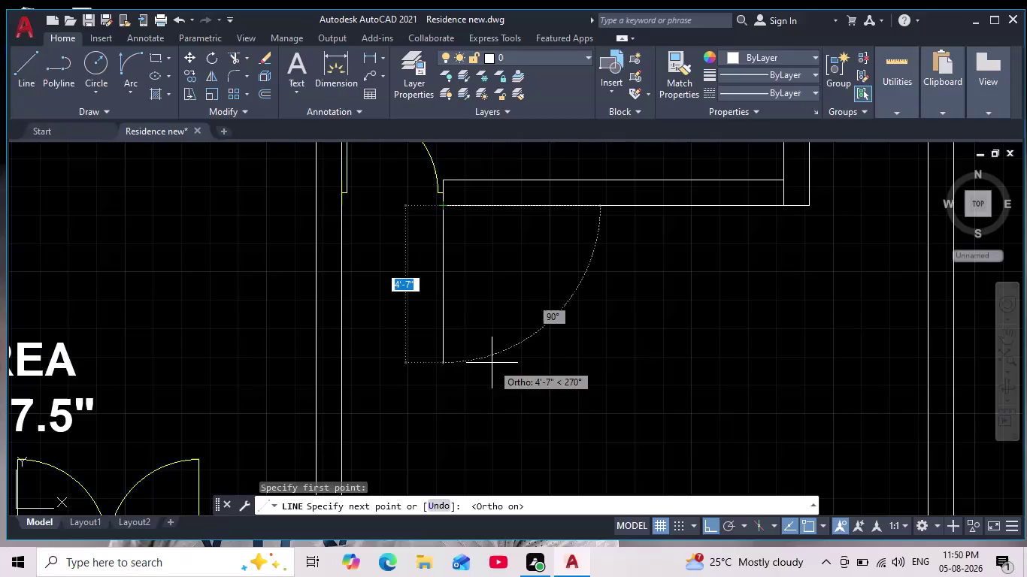
text(4')
key(Return)
key(space)
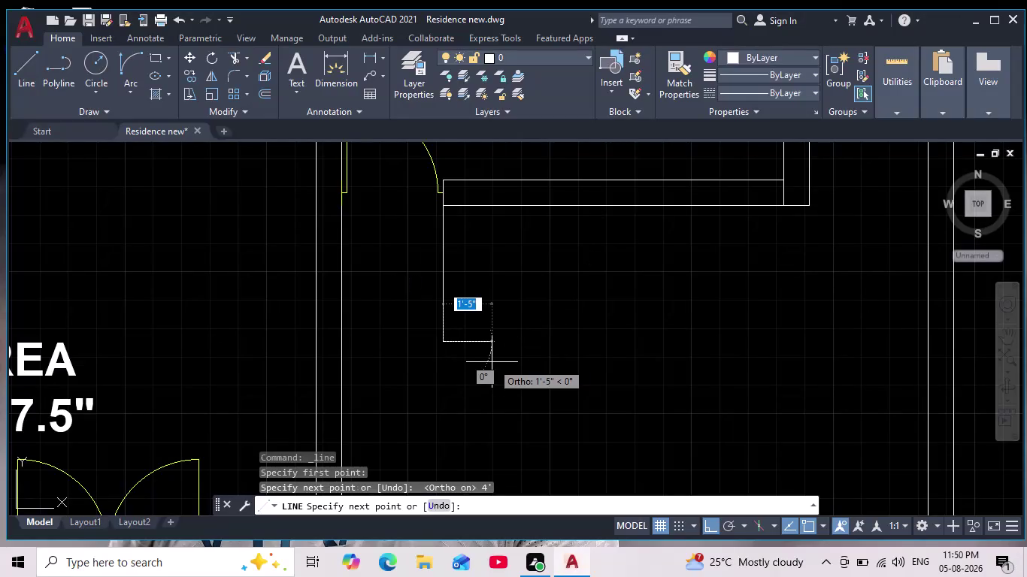
scroll(down, 3)
scroll(up, 3)
Draw the stub outline: 4' along the wall, across, up, and back to the wall.
key(space)
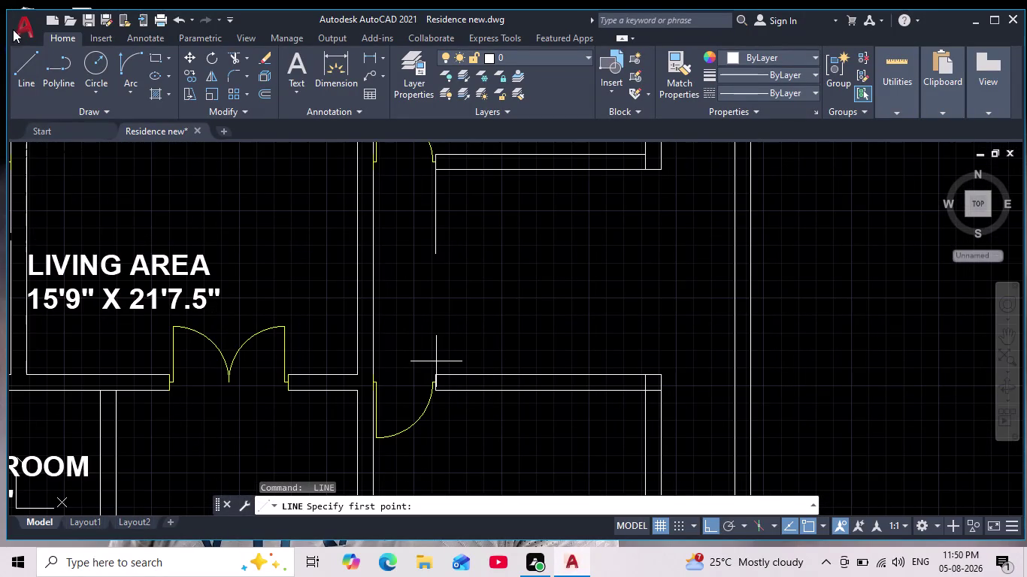
click(437, 375)
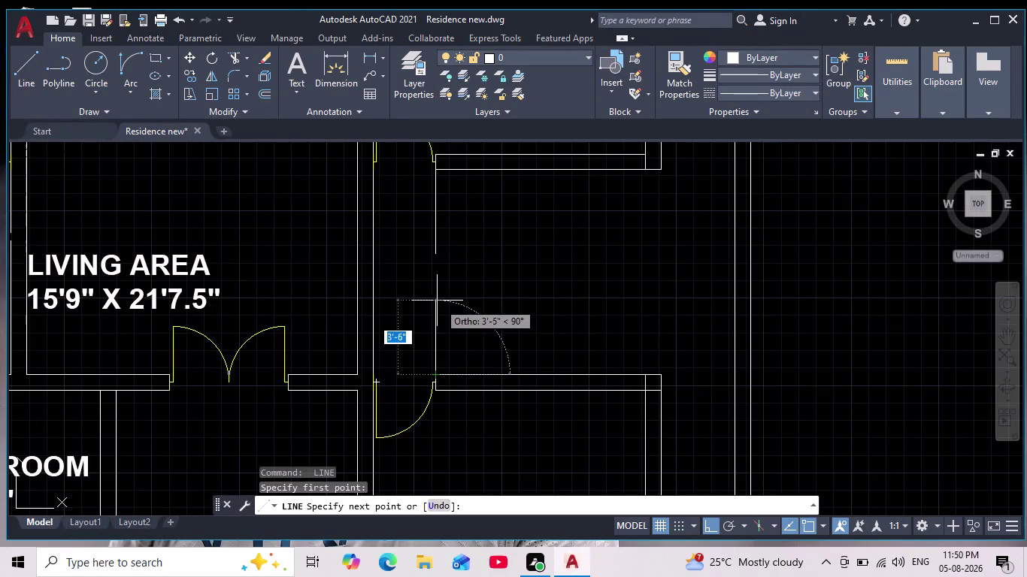
text(4')
key(Return)
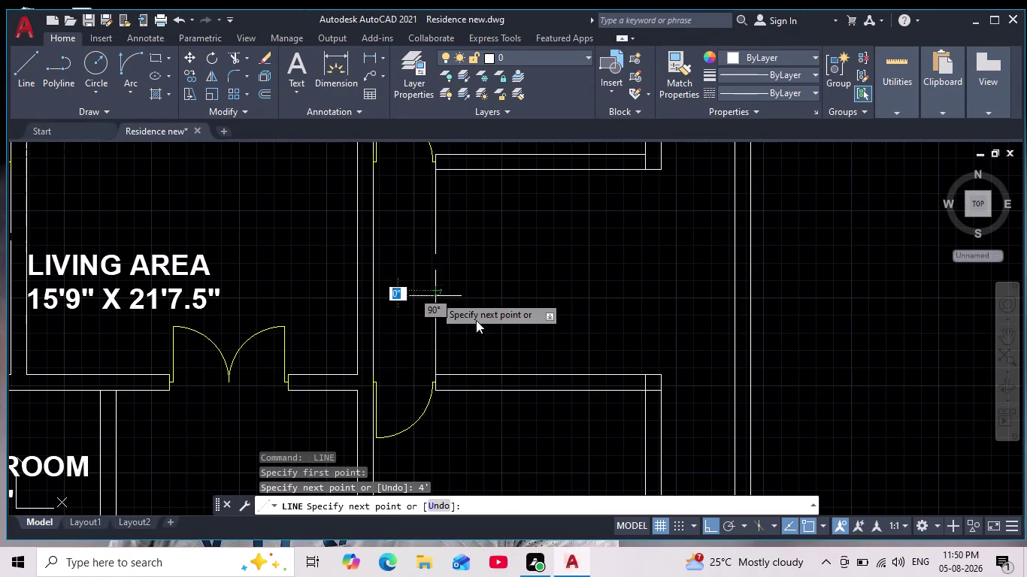
scroll(up, 3)
scroll(down, 3)
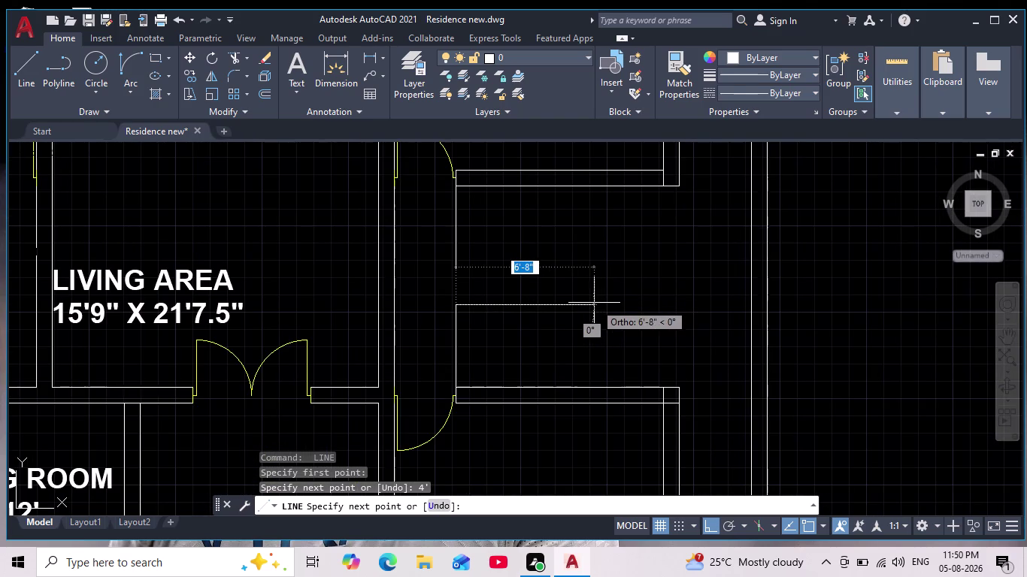
click(607, 304)
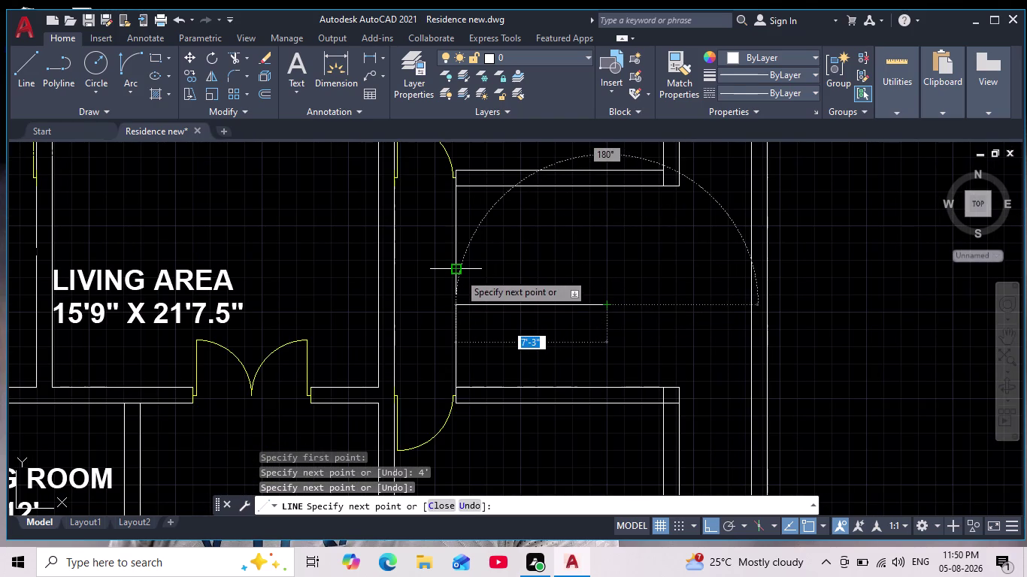
click(606, 271)
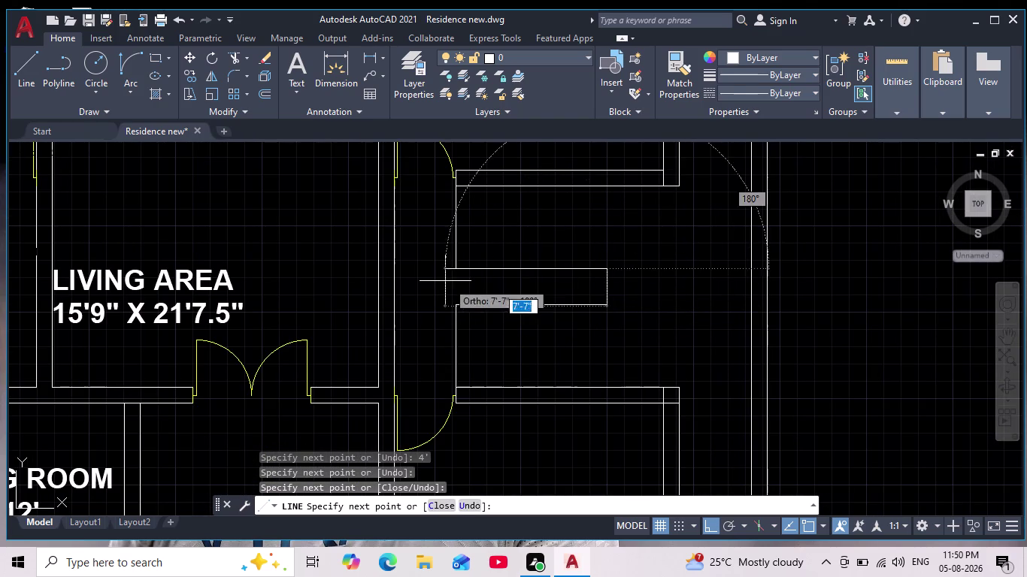
click(457, 267)
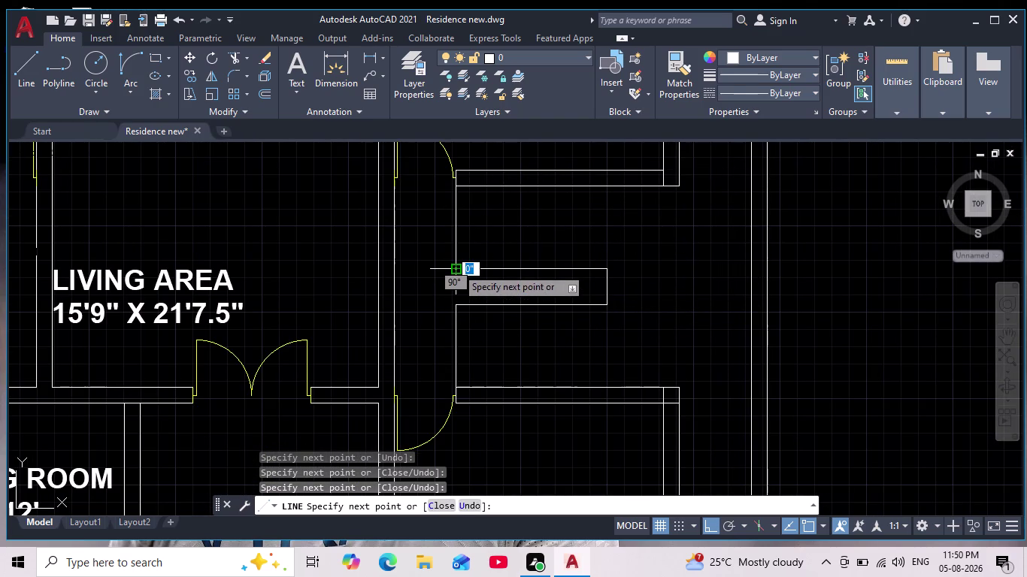
key(Escape)
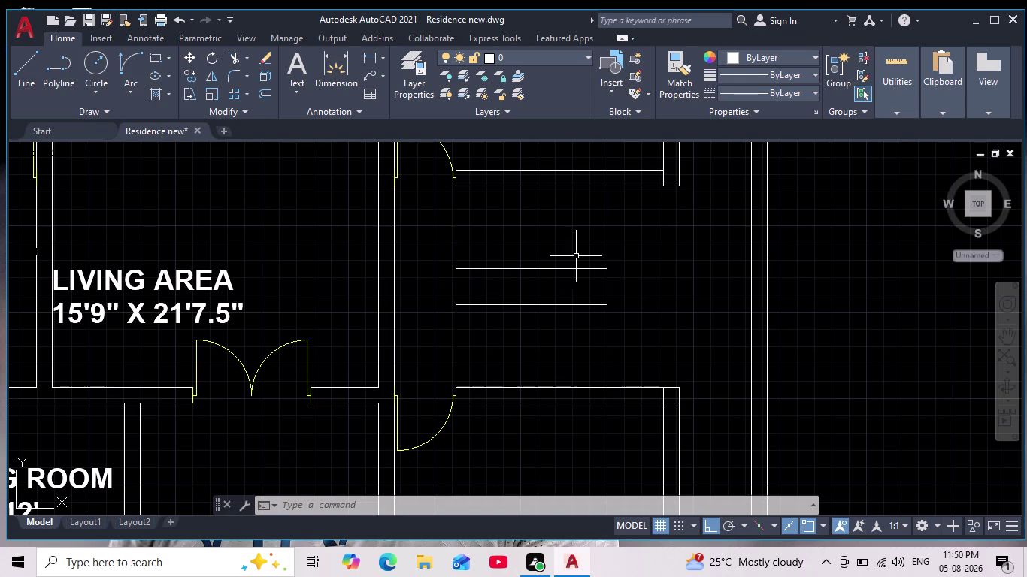
Start the OFFSET command with an offset distance of 2.
key(o)
key(Return)
key(2)
key(Return)
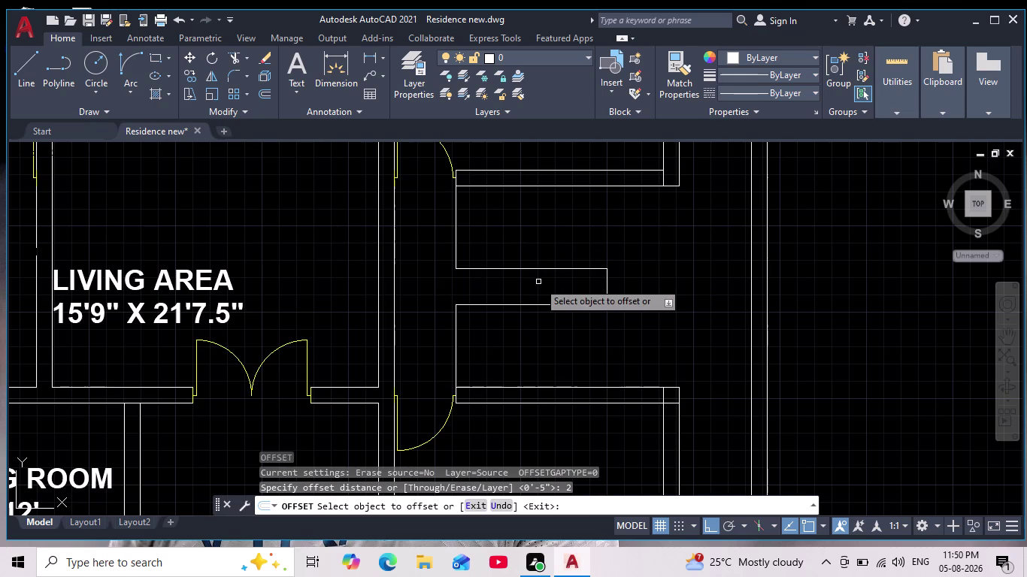
Offset the stub's top edge and end edge inward by 2.
click(515, 269)
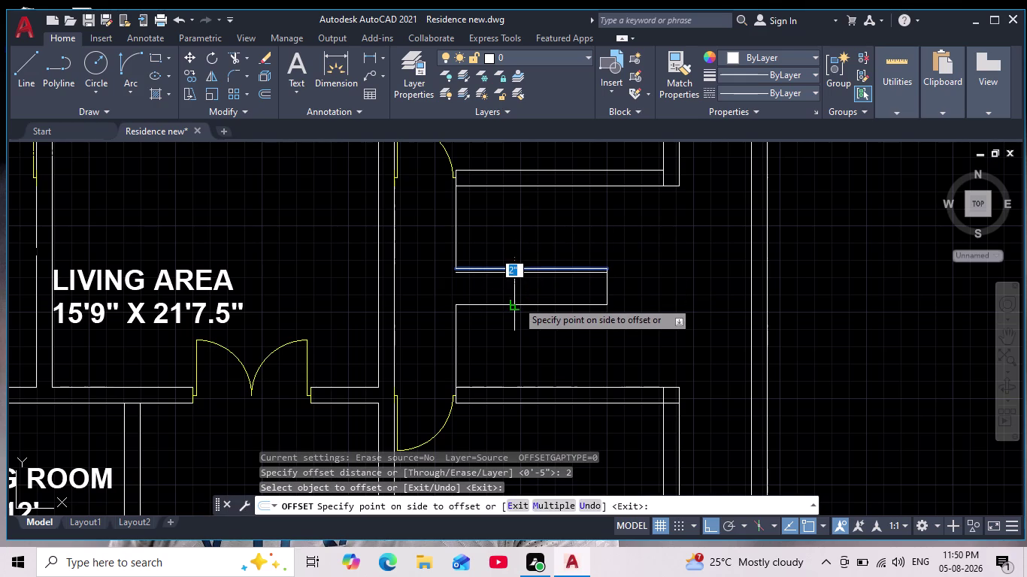
click(521, 291)
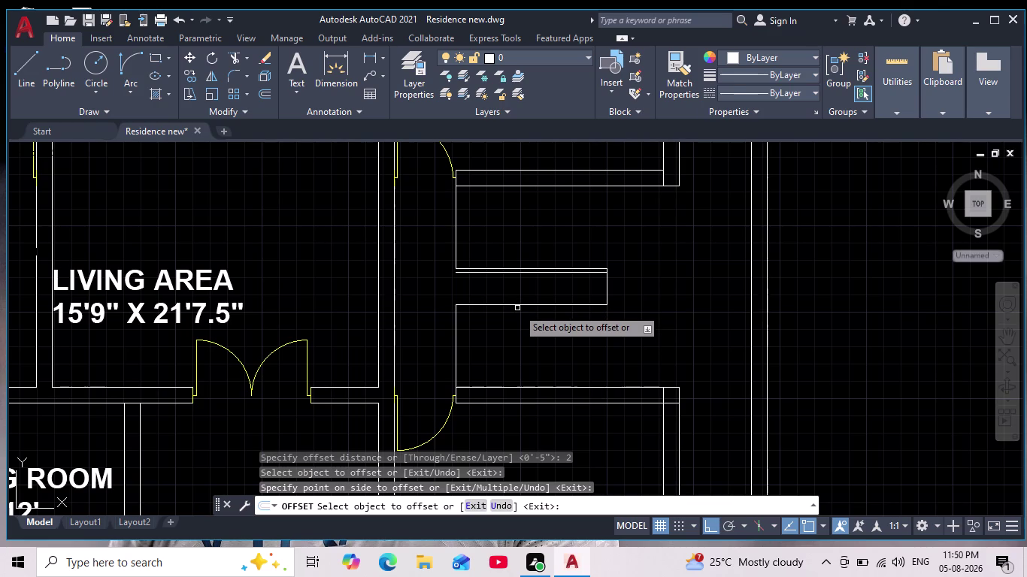
click(515, 305)
click(515, 295)
click(609, 290)
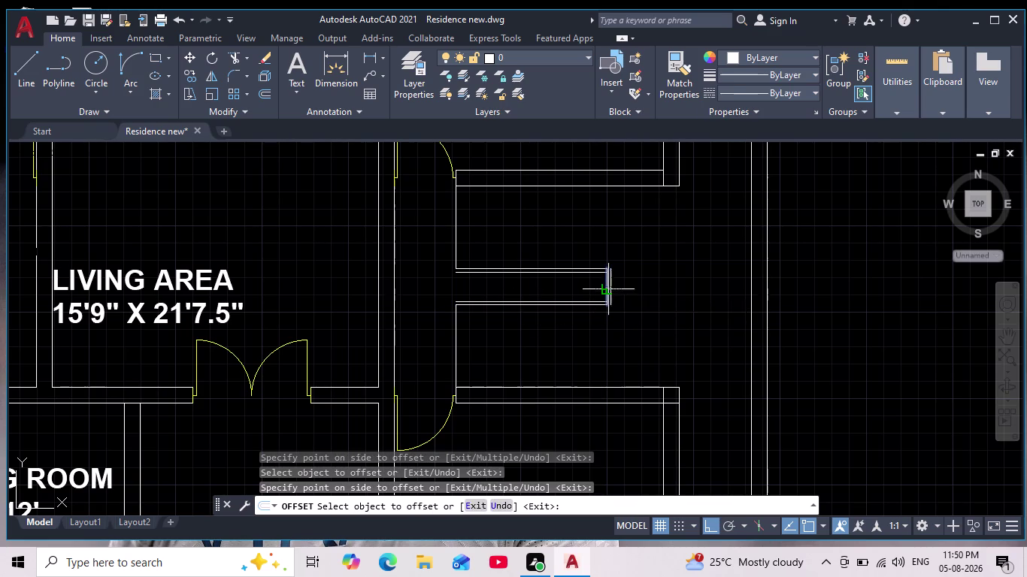
click(577, 287)
key(Escape)
key(Escape)
Pan around the surrounding walls and cancel the offset command.
scroll(up, 3)
middle_drag(552, 290, 537, 289)
scroll(down, 3)
scroll(up, 3)
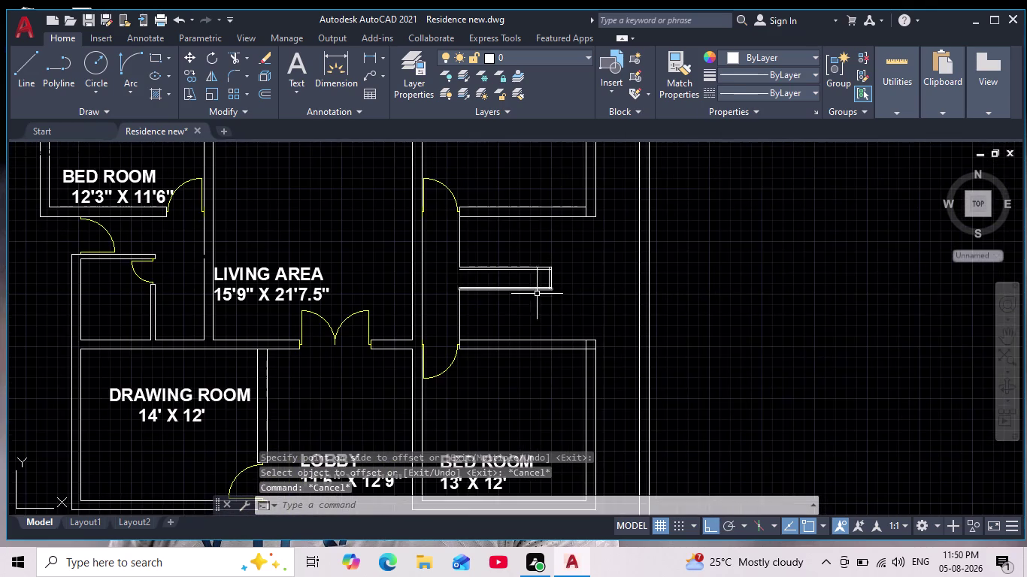
middle_drag(537, 300, 533, 324)
scroll(up, 3)
scroll(up, 3)
middle_drag(531, 307, 519, 305)
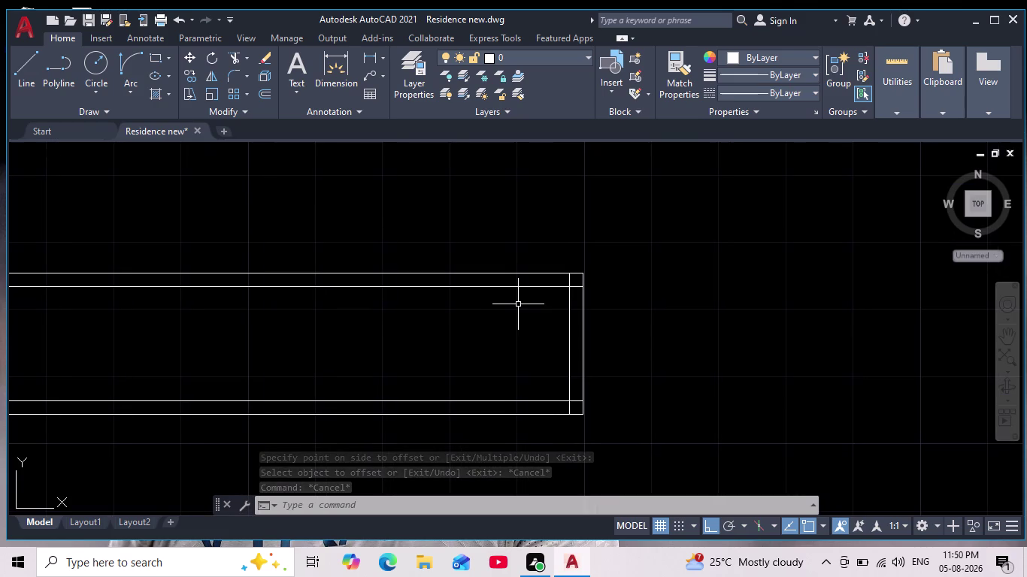
key(Escape)
key(Escape)
key(Escape)
scroll(up, 3)
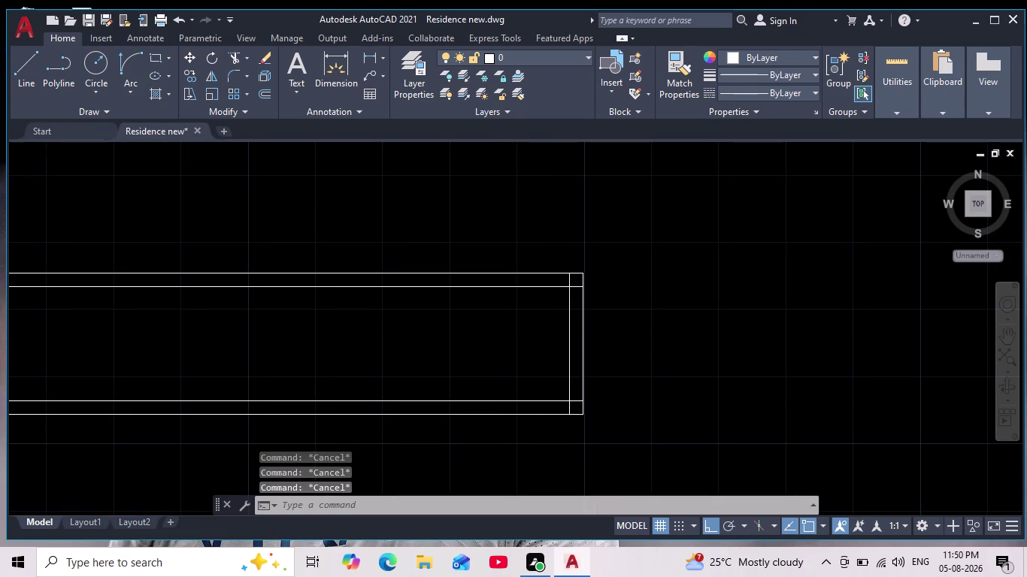
Trim the overlapping wall line ends at the stub's two junctions.
click(236, 56)
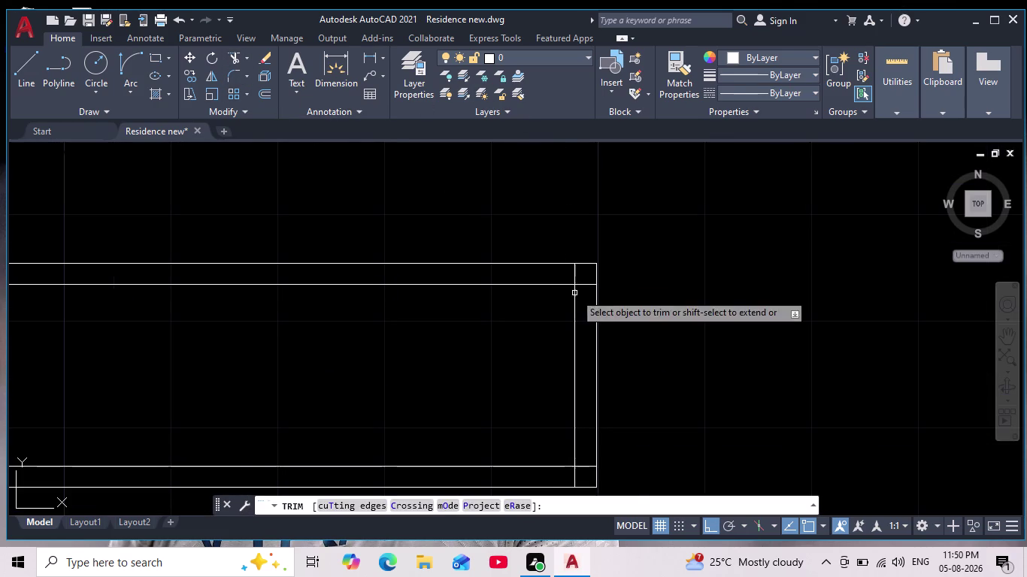
scroll(up, 3)
drag(527, 224, 597, 290)
scroll(down, 3)
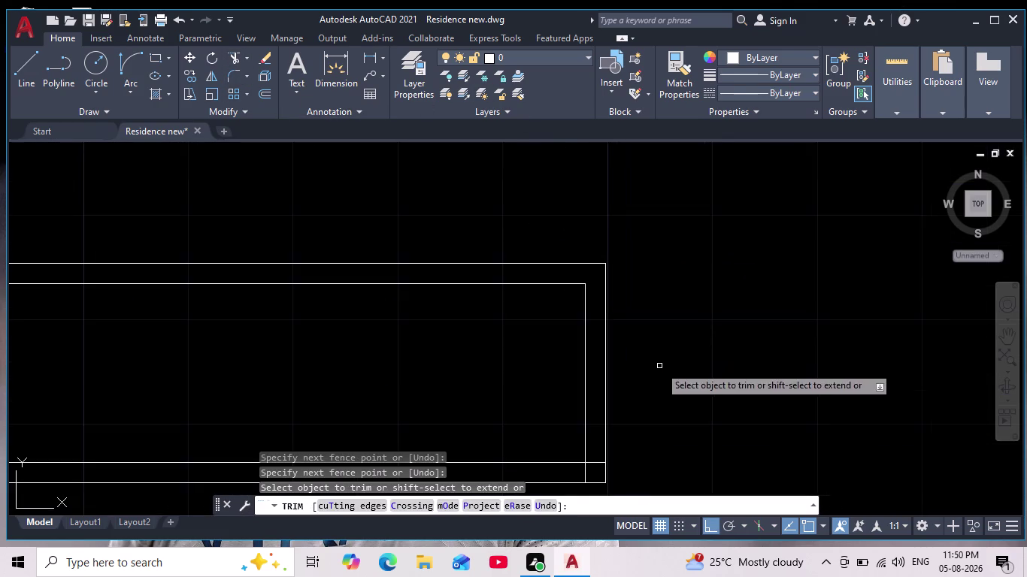
middle_drag(671, 347, 710, 200)
scroll(up, 3)
drag(600, 185, 407, 304)
Pan to the walls beside the living area and exit the trim command.
scroll(down, 3)
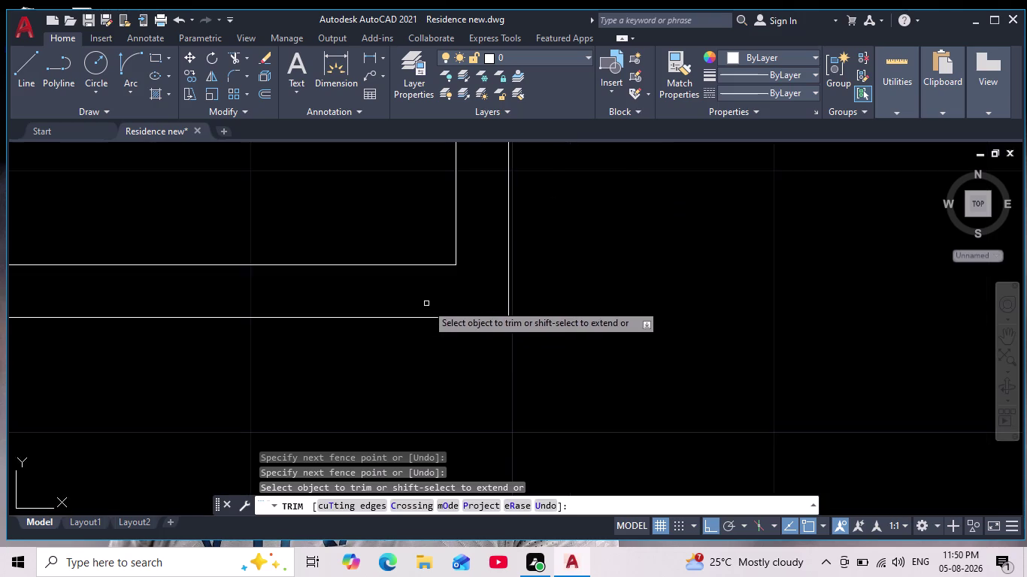
scroll(down, 3)
middle_drag(522, 376, 708, 333)
scroll(down, 3)
middle_drag(418, 382, 421, 385)
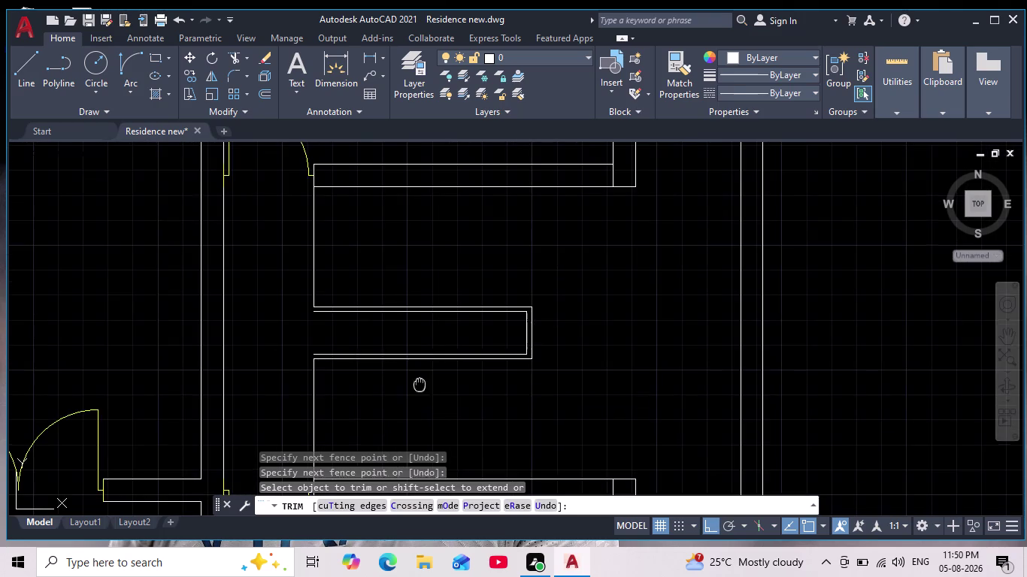
middle_drag(421, 385, 490, 367)
scroll(down, 3)
middle_drag(482, 391, 577, 347)
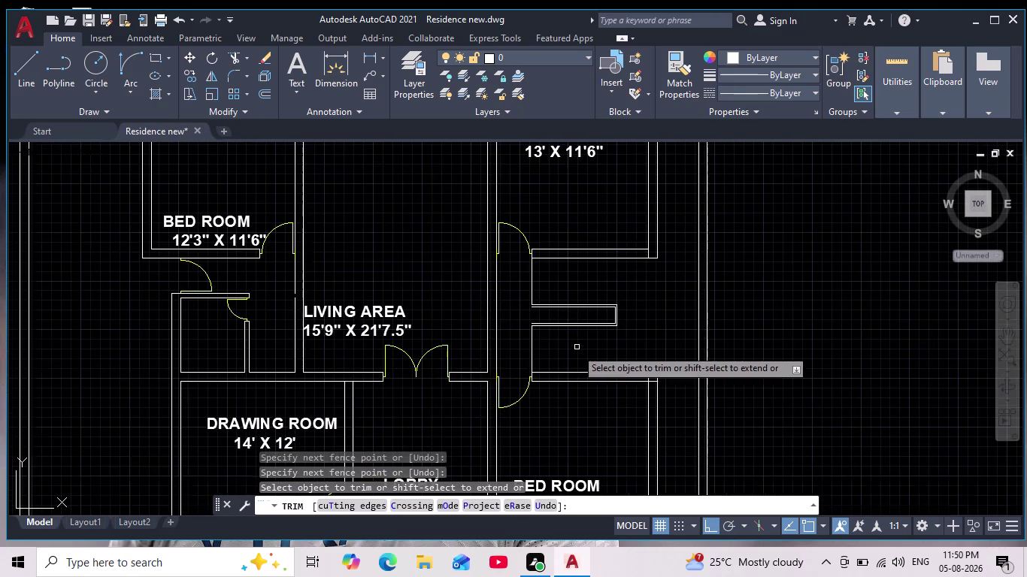
scroll(up, 3)
middle_drag(558, 360, 533, 394)
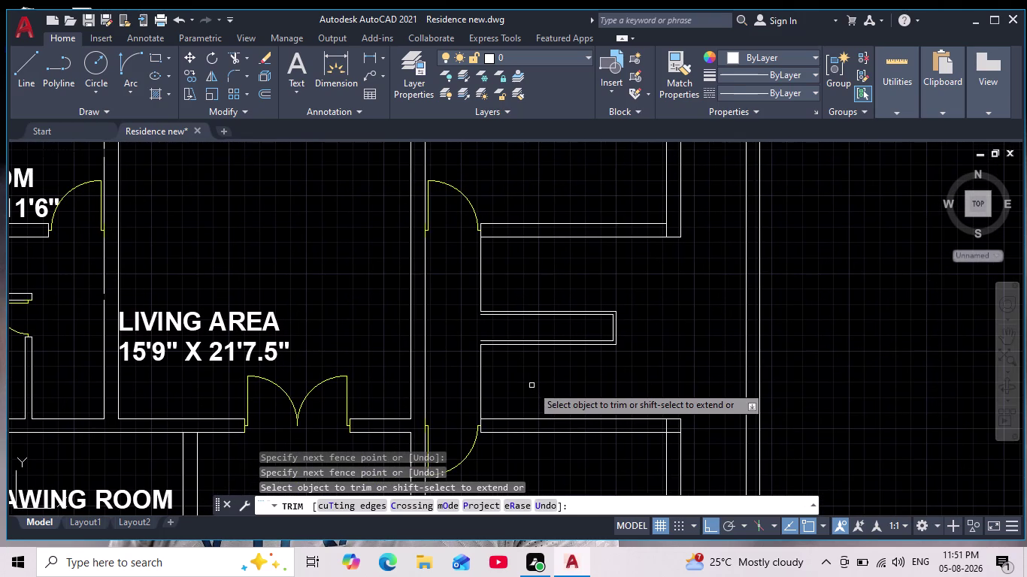
key(Escape)
key(Escape)
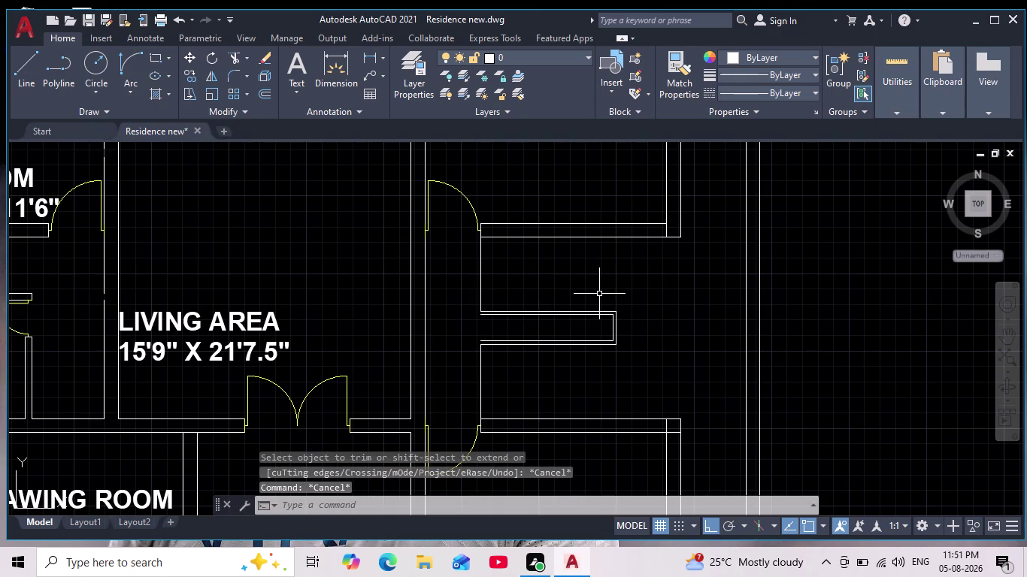
Extend the short wall stub lines with EX fences so they meet the adjoining walls.
text(EX)
key(Return)
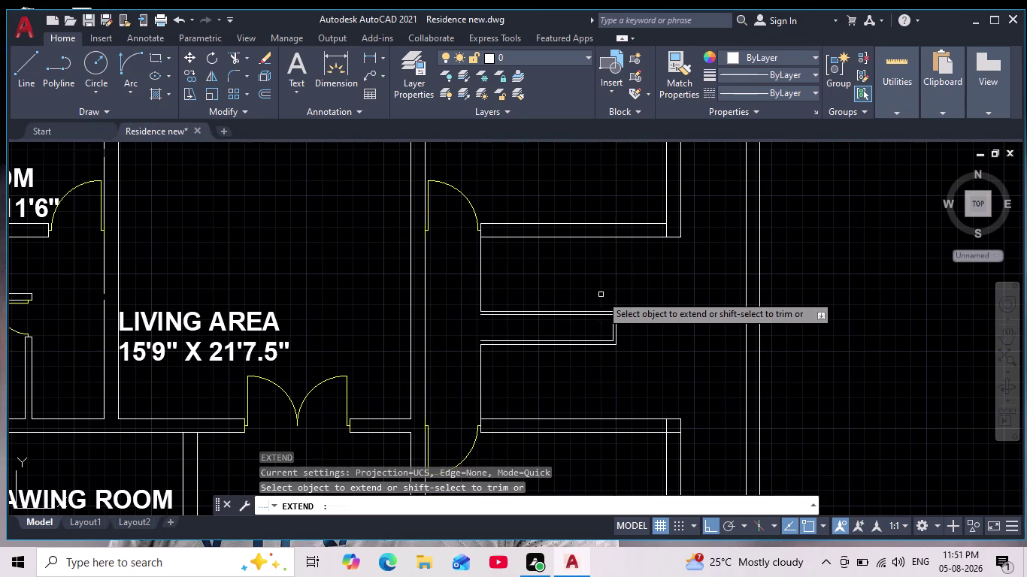
click(503, 269)
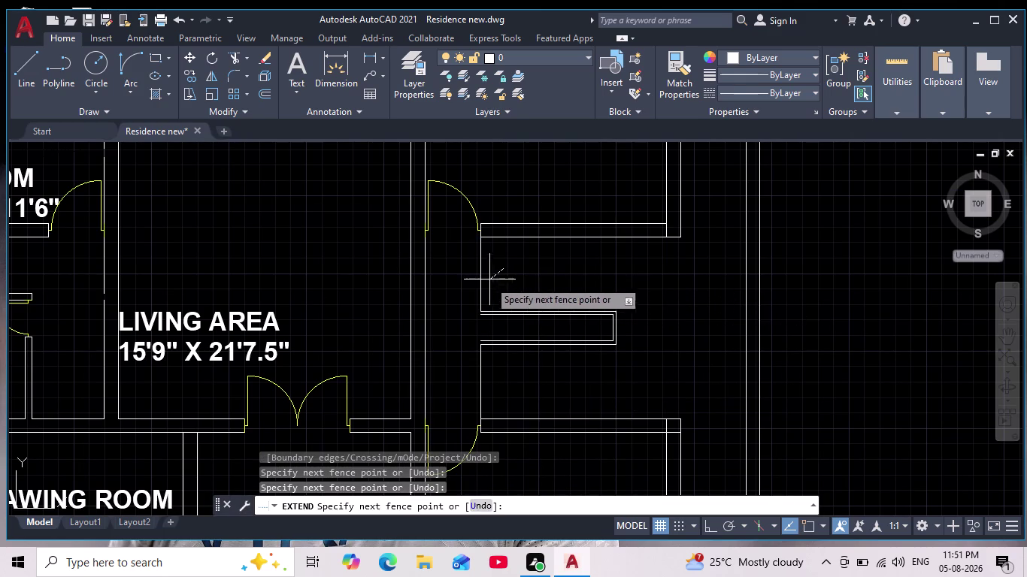
click(471, 286)
scroll(up, 3)
drag(446, 372, 564, 362)
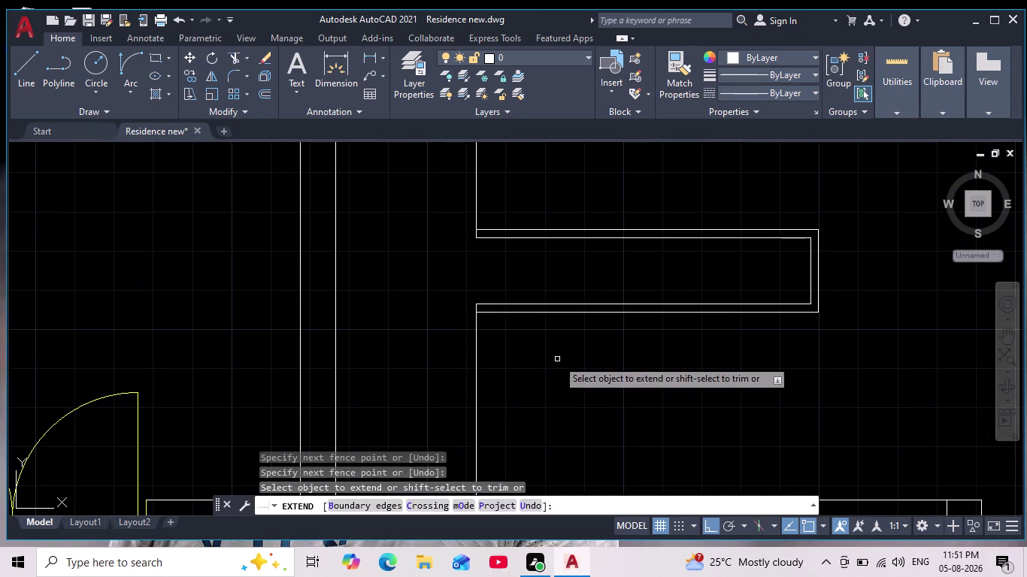
key(Escape)
key(Escape)
Zoom out and pan to bring the whole floor plan into view.
scroll(down, 3)
middle_drag(642, 389, 567, 382)
scroll(down, 3)
scroll(up, 3)
middle_drag(575, 386, 575, 388)
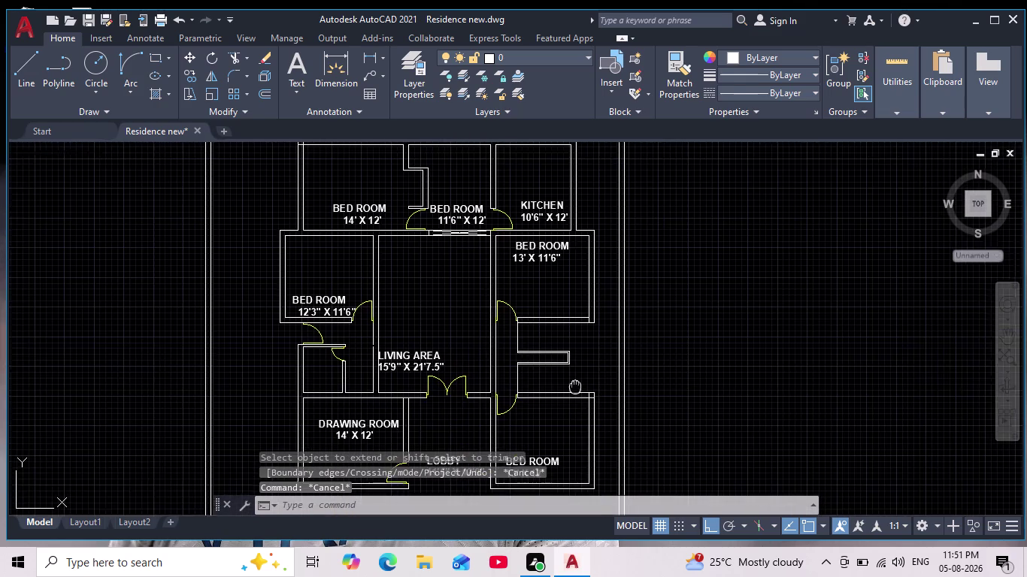
middle_drag(575, 387, 561, 373)
scroll(up, 3)
scroll(up, 3)
scroll(down, 3)
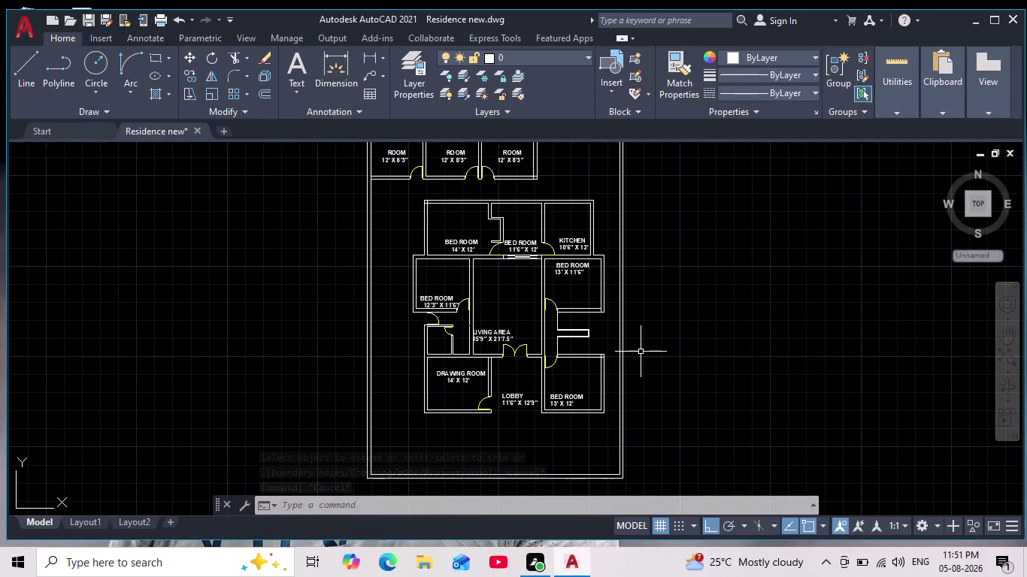
scroll(up, 3)
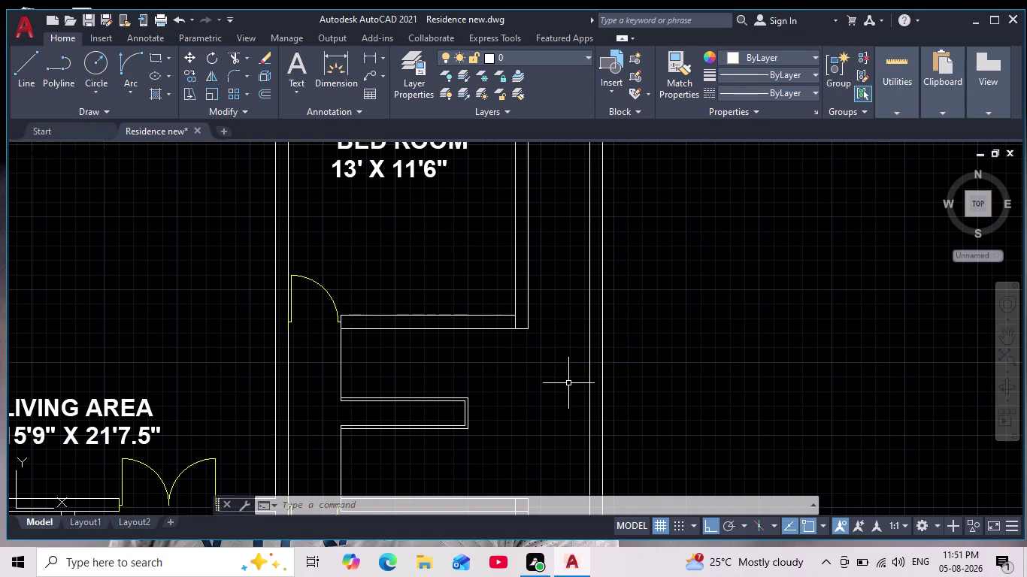
scroll(down, 3)
middle_drag(547, 409, 537, 394)
Draw a line from the niche corner to the opposite corner, closing the staircase niche.
click(21, 83)
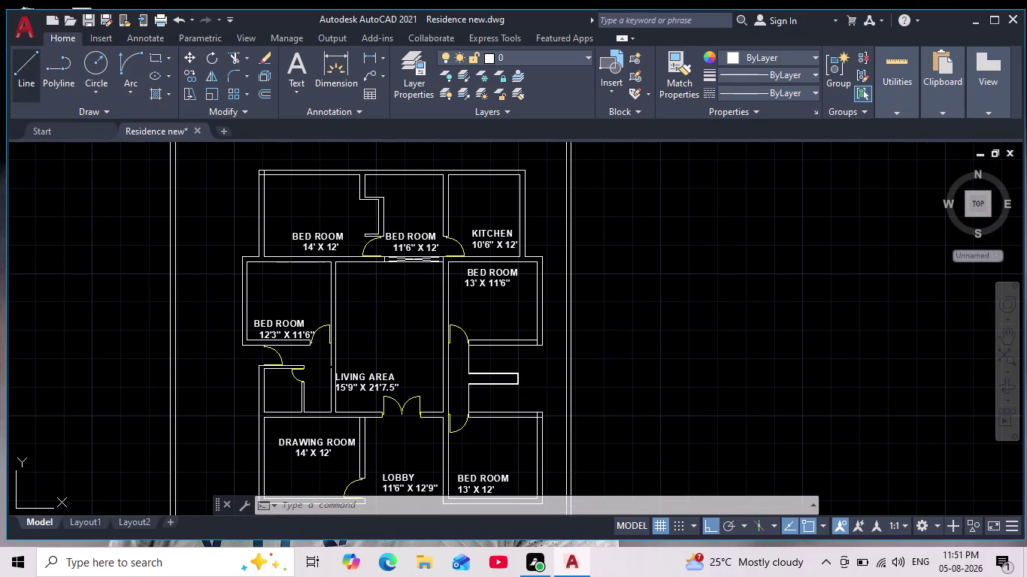
scroll(up, 3)
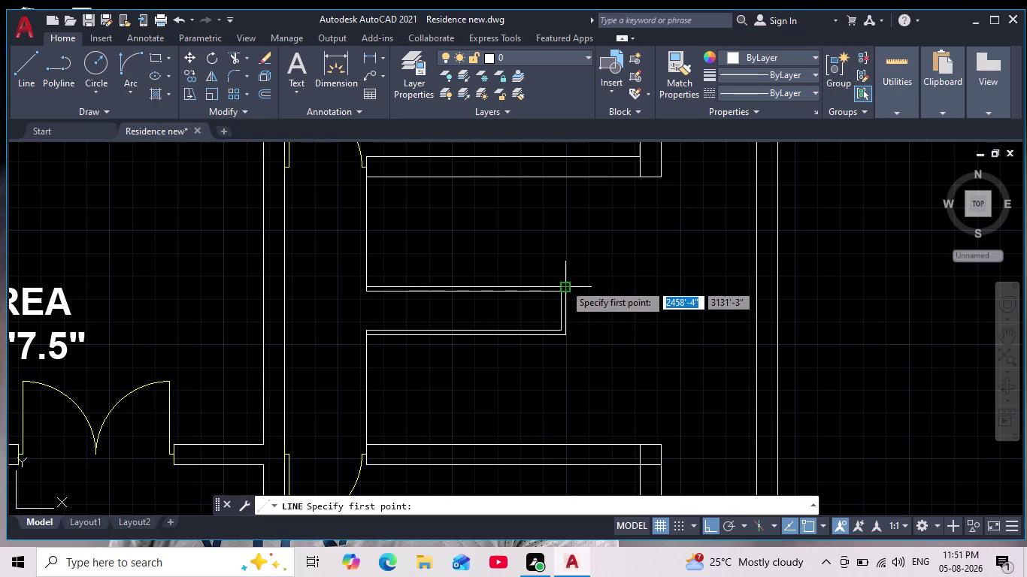
click(562, 180)
middle_drag(560, 384, 580, 350)
scroll(down, 3)
click(586, 385)
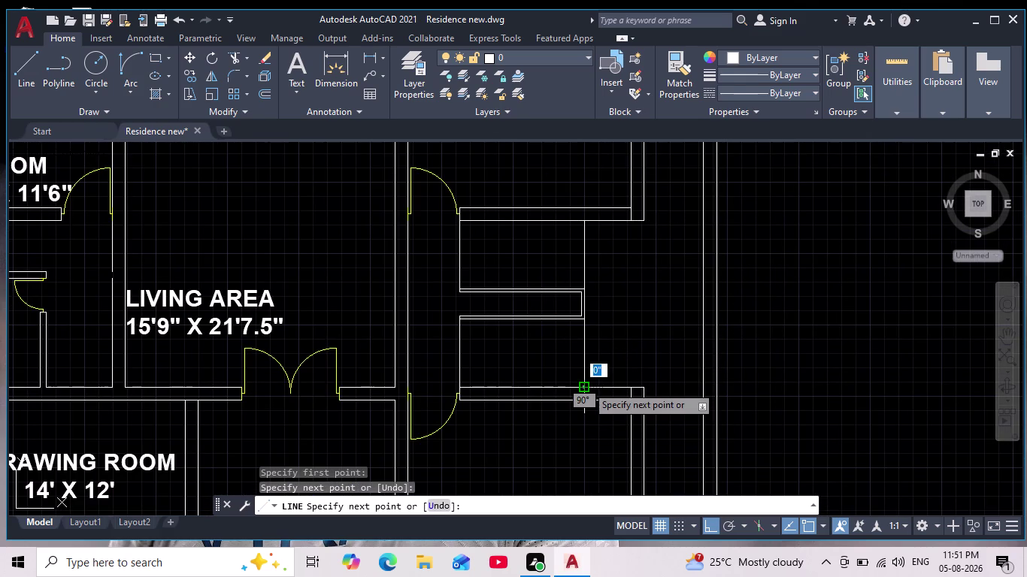
key(Escape)
Cancel a stray selection window and start the Offset command.
scroll(down, 3)
scroll(up, 3)
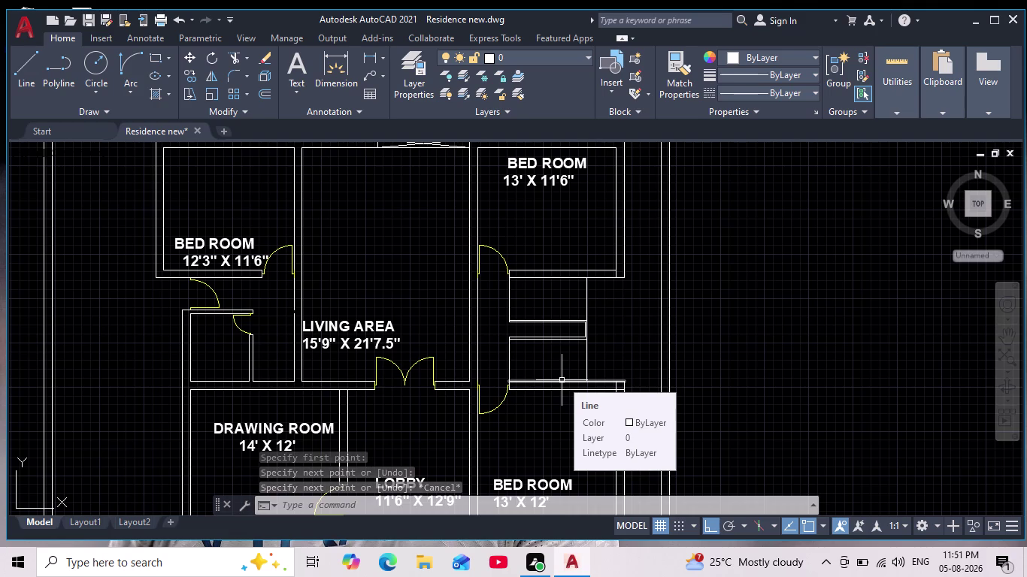
scroll(up, 3)
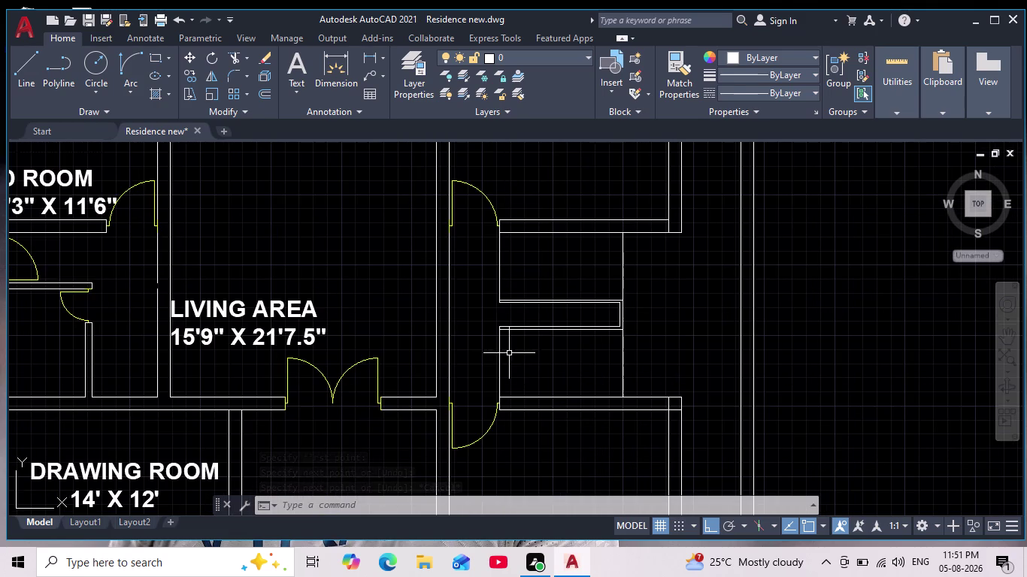
click(525, 355)
key(Escape)
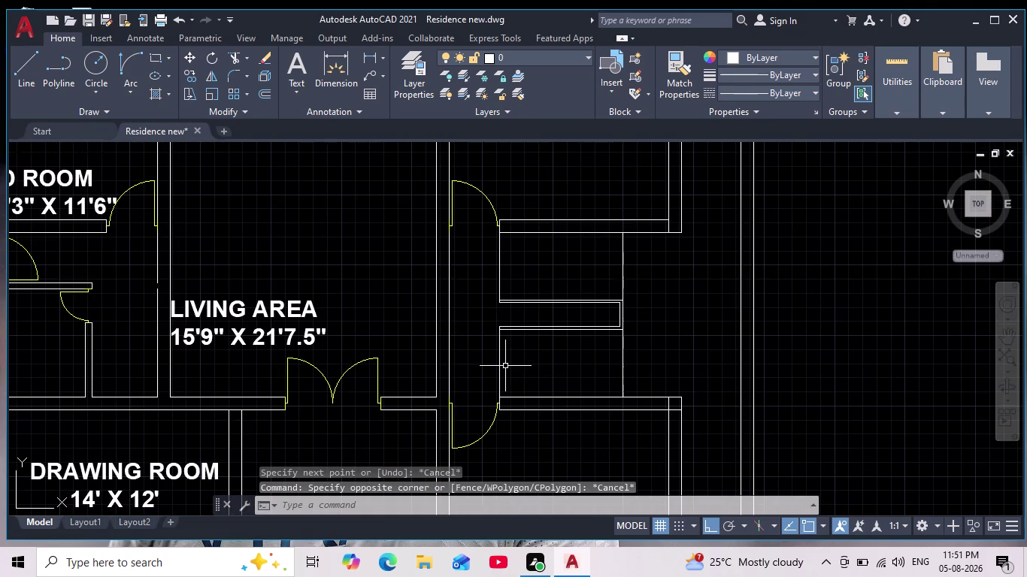
key(o)
key(Return)
Offset the niche's left edge repeatedly at 1' to create the stair tread lines.
key(1)
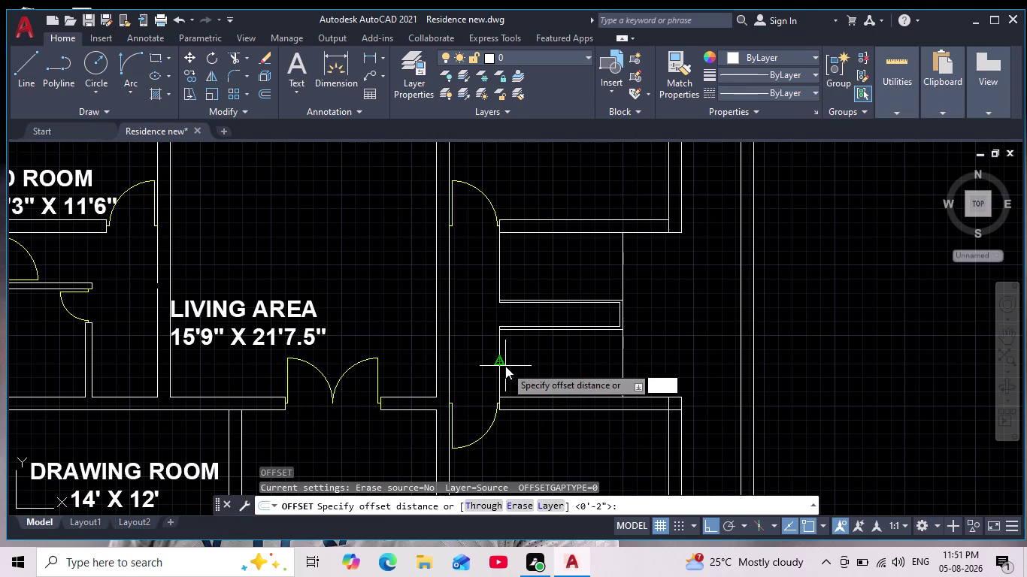
key(apostrophe)
key(Return)
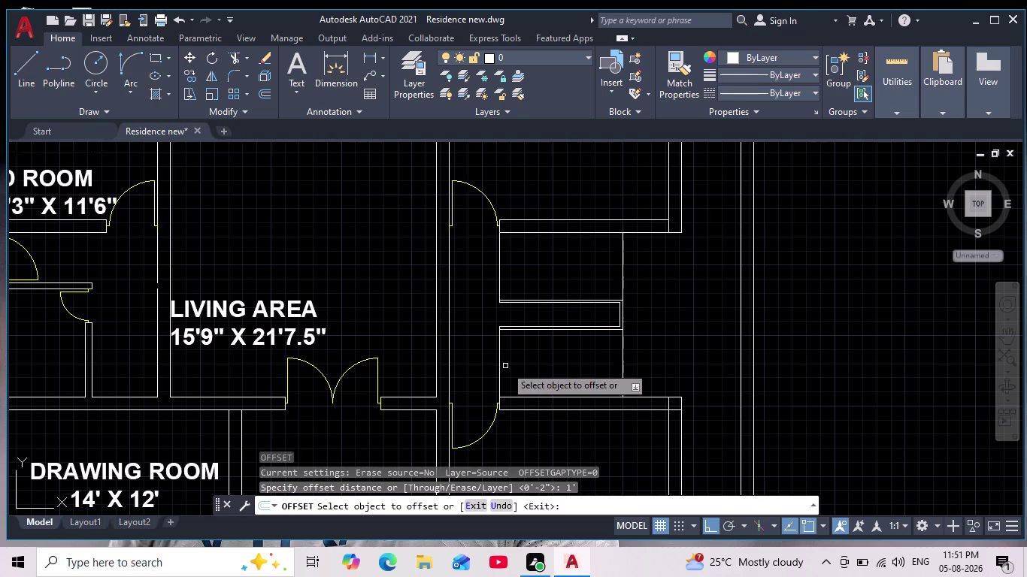
click(499, 362)
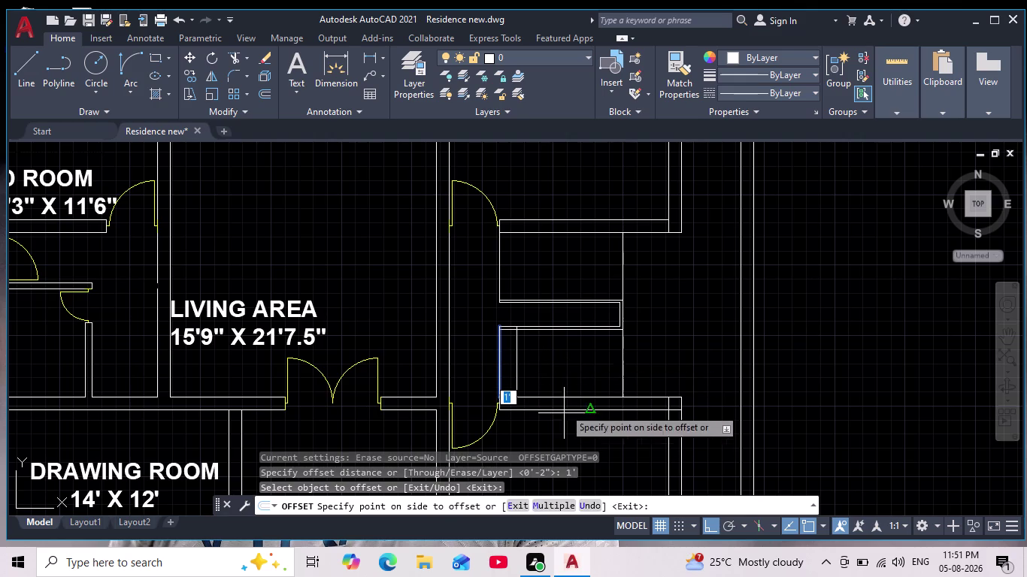
click(554, 502)
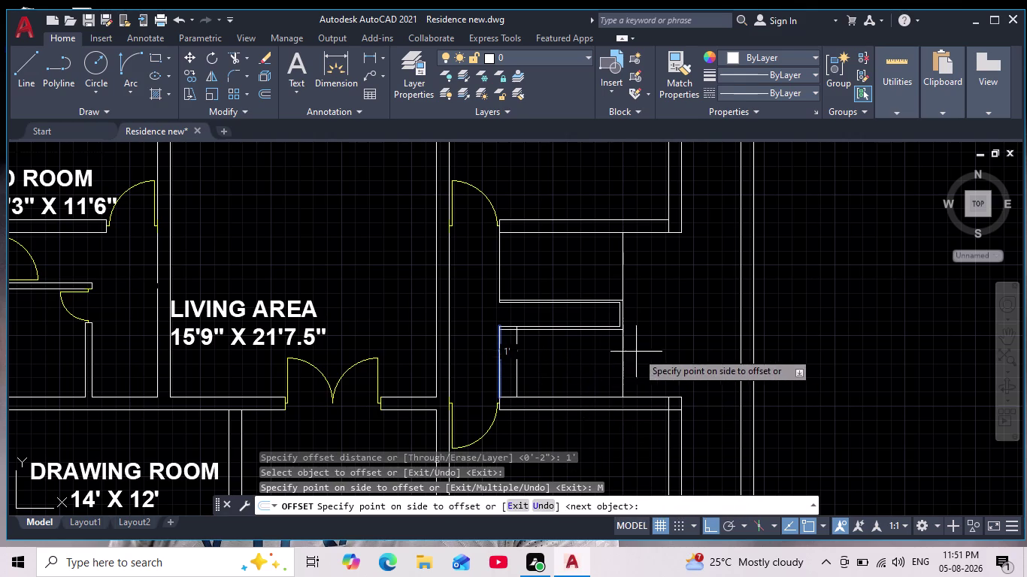
click(654, 357)
click(661, 356)
click(670, 358)
double_click(688, 353)
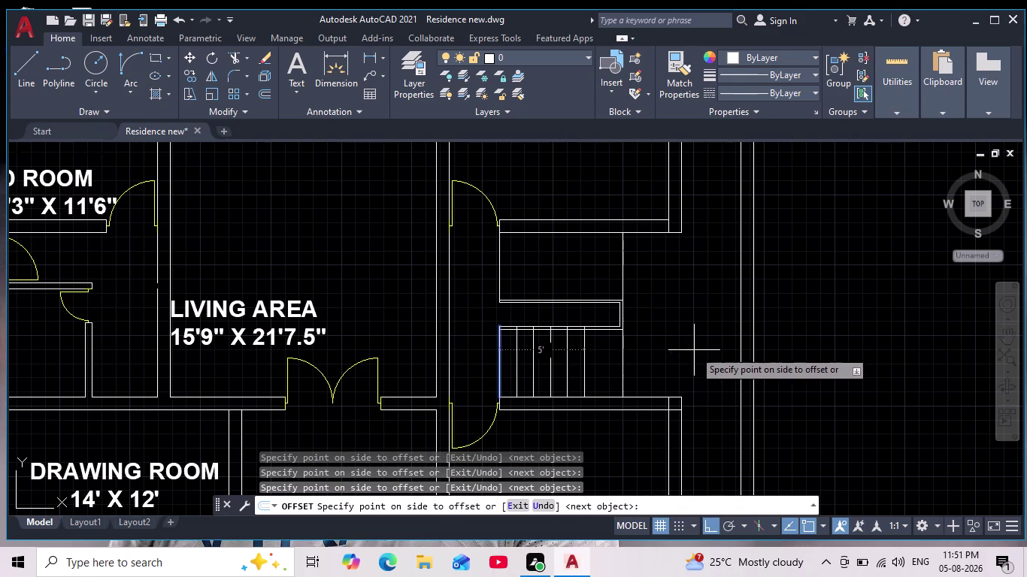
double_click(695, 349)
click(718, 350)
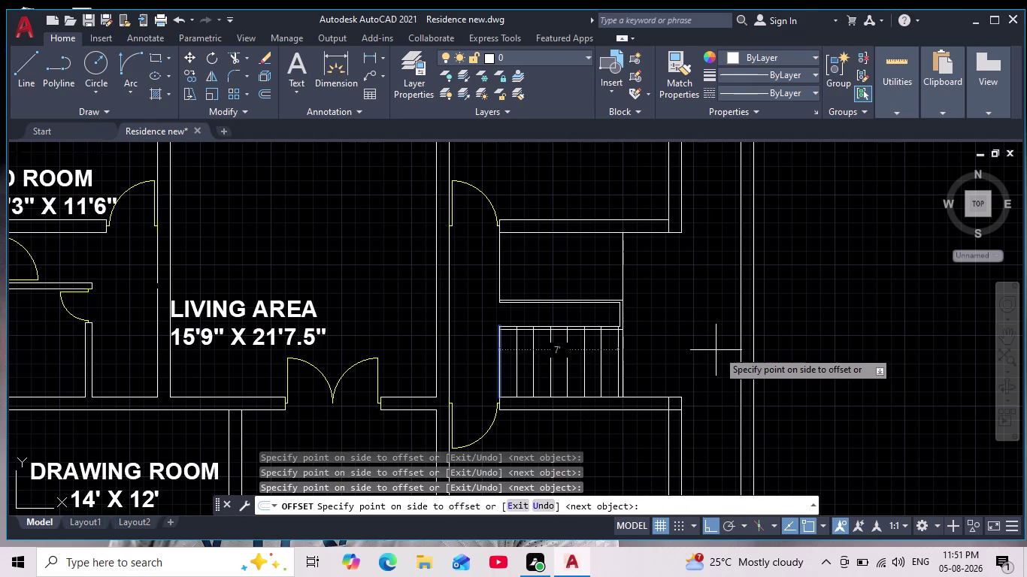
key(Return)
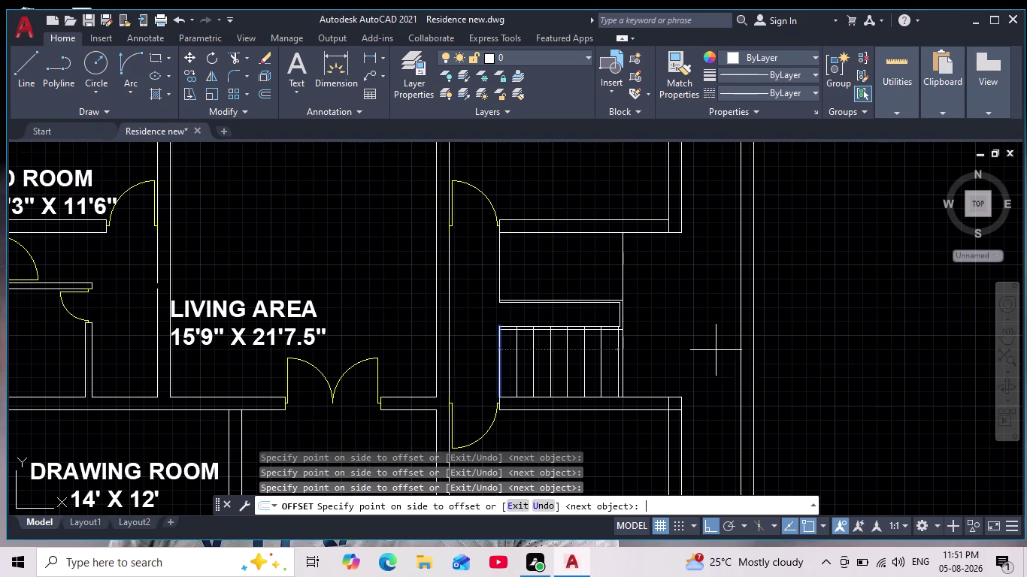
End the offset and window-select all tread lines in the lower flight.
scroll(down, 3)
scroll(up, 3)
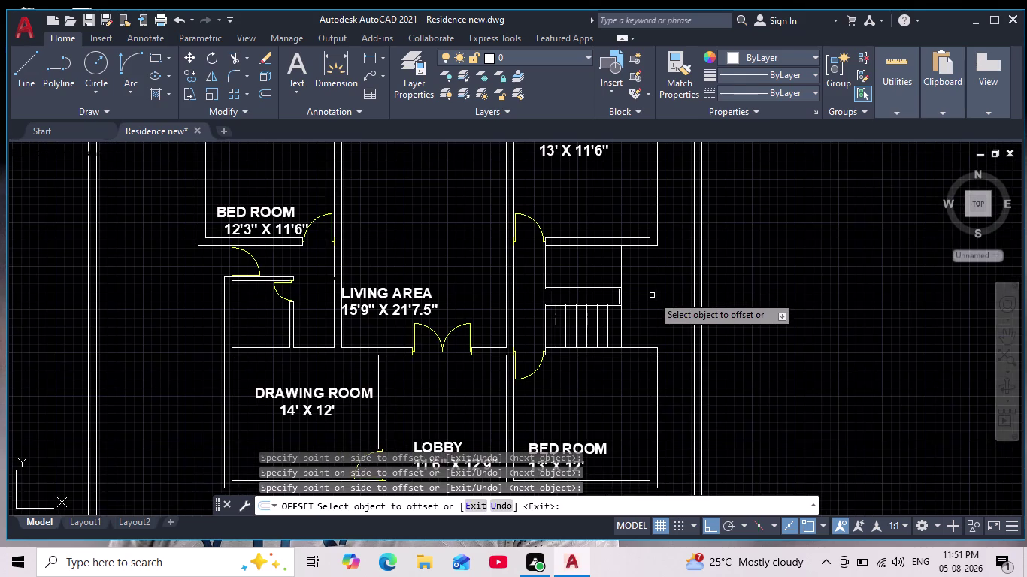
middle_drag(652, 299, 639, 320)
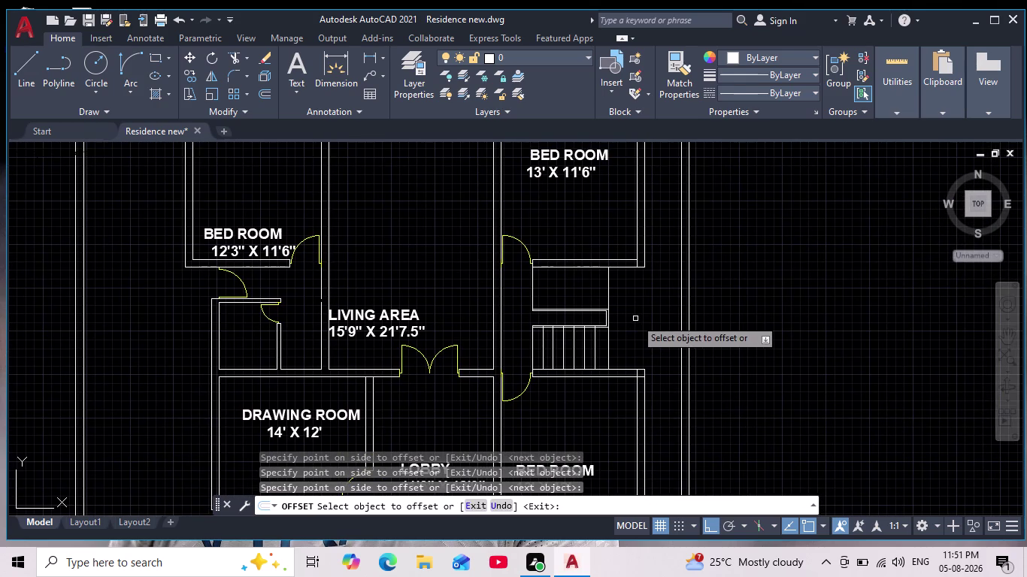
scroll(down, 3)
scroll(up, 3)
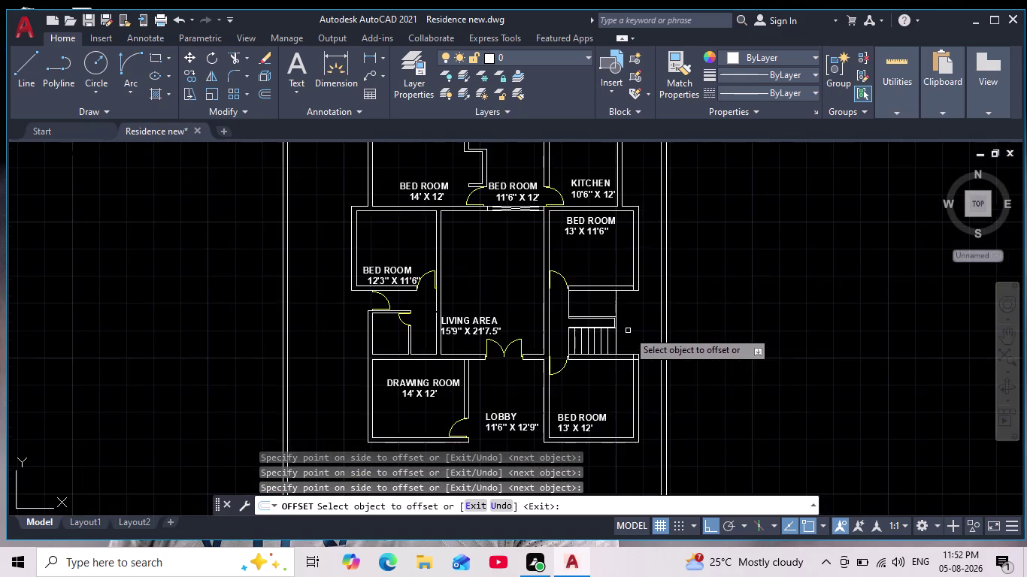
key(Escape)
scroll(up, 3)
drag(553, 332, 552, 333)
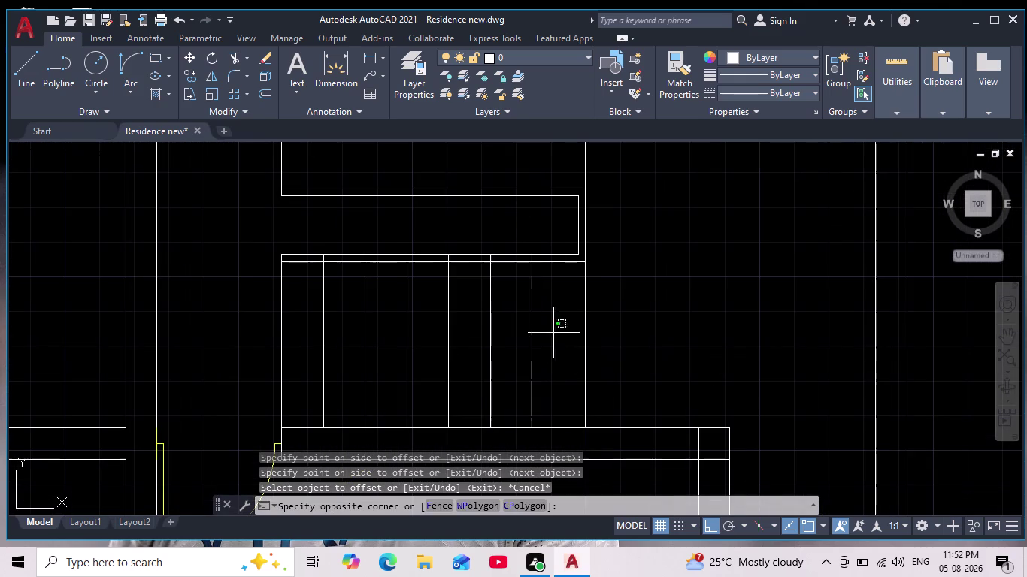
drag(552, 333, 540, 339)
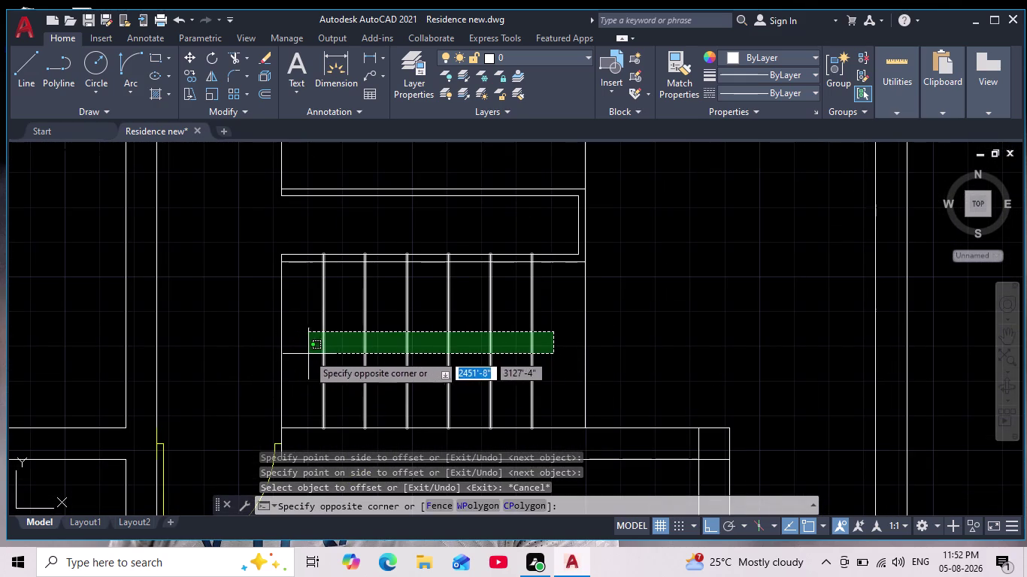
click(302, 354)
scroll(down, 3)
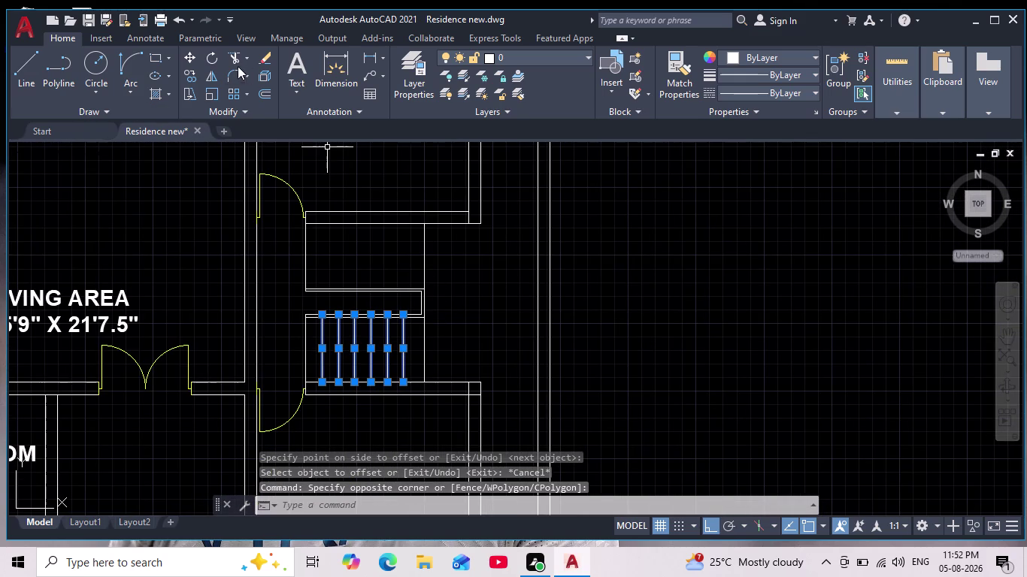
Mirror the selected treads across a horizontal axis, keeping the original treads.
click(212, 76)
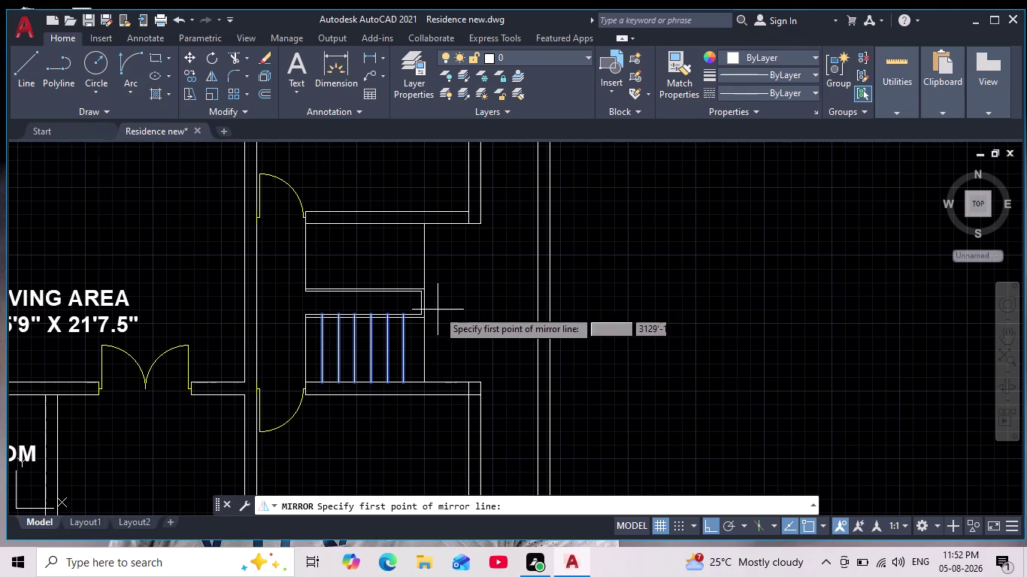
click(424, 308)
click(640, 311)
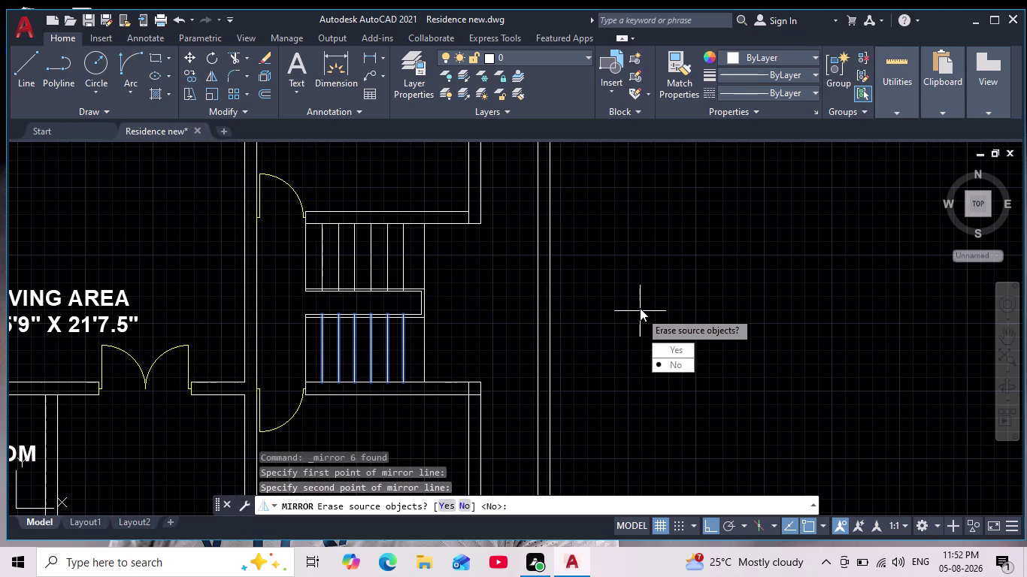
key(Return)
key(Escape)
key(Escape)
Pan and zoom to recentre the floor plan and show the lower rooms.
scroll(down, 3)
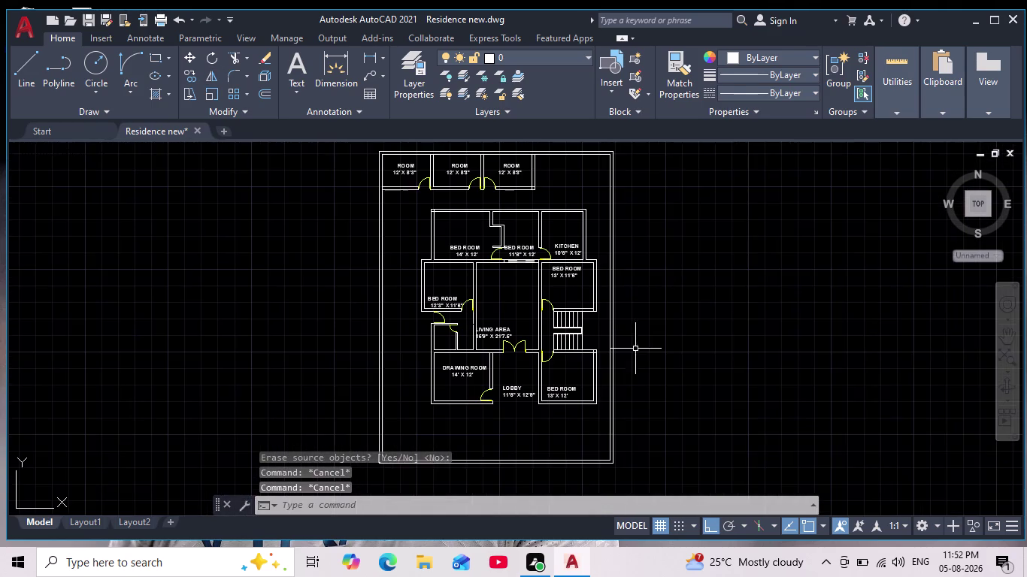
middle_drag(636, 349, 586, 336)
scroll(down, 3)
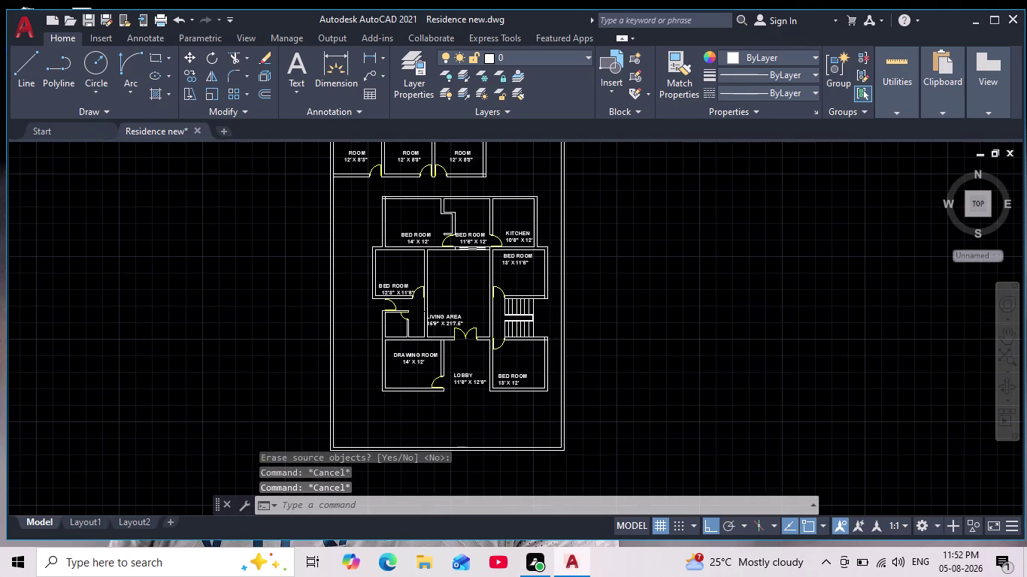
middle_drag(575, 362, 562, 380)
scroll(up, 3)
middle_drag(564, 372, 561, 410)
scroll(up, 3)
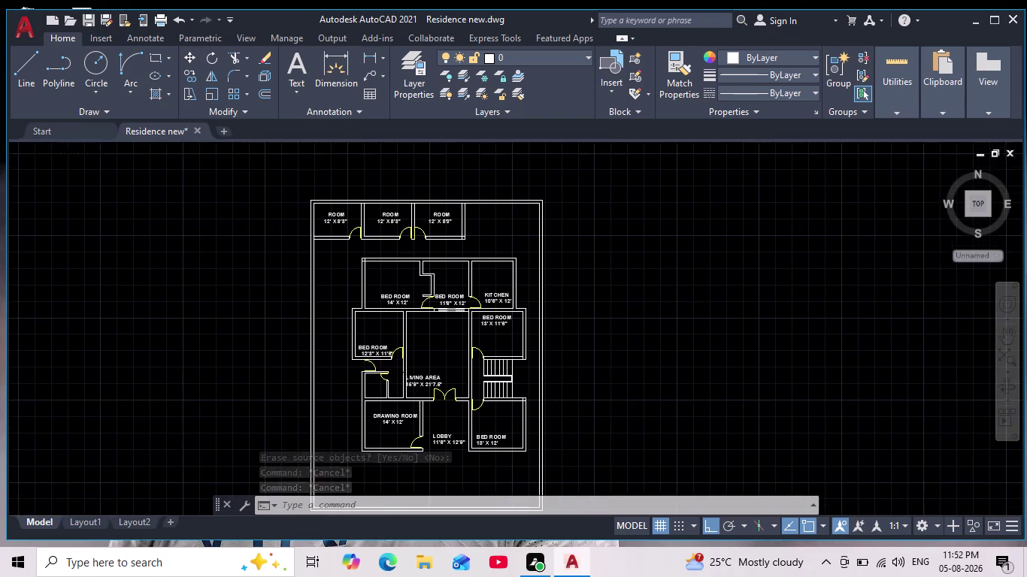
middle_drag(560, 397, 576, 365)
scroll(down, 3)
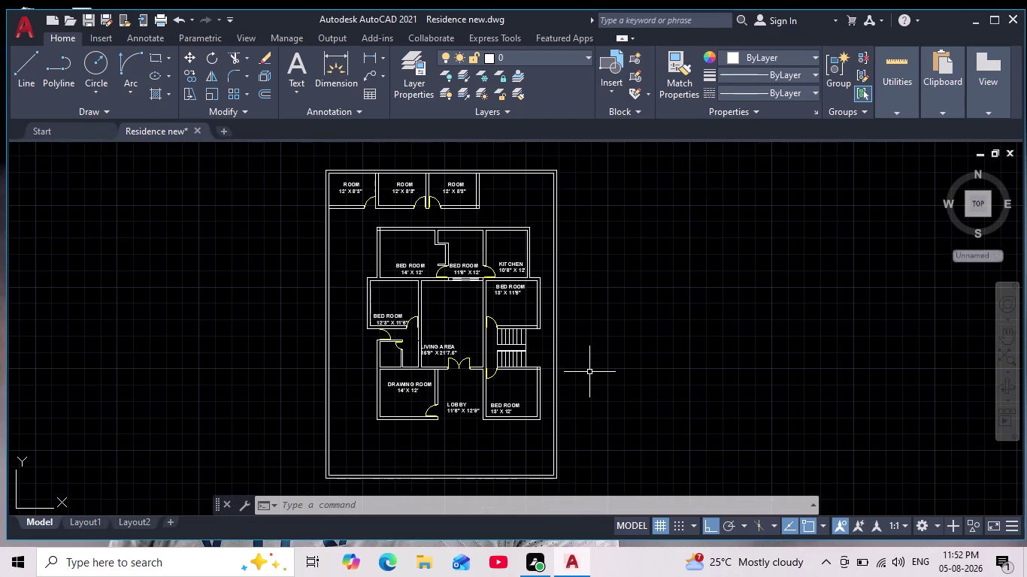
scroll(up, 3)
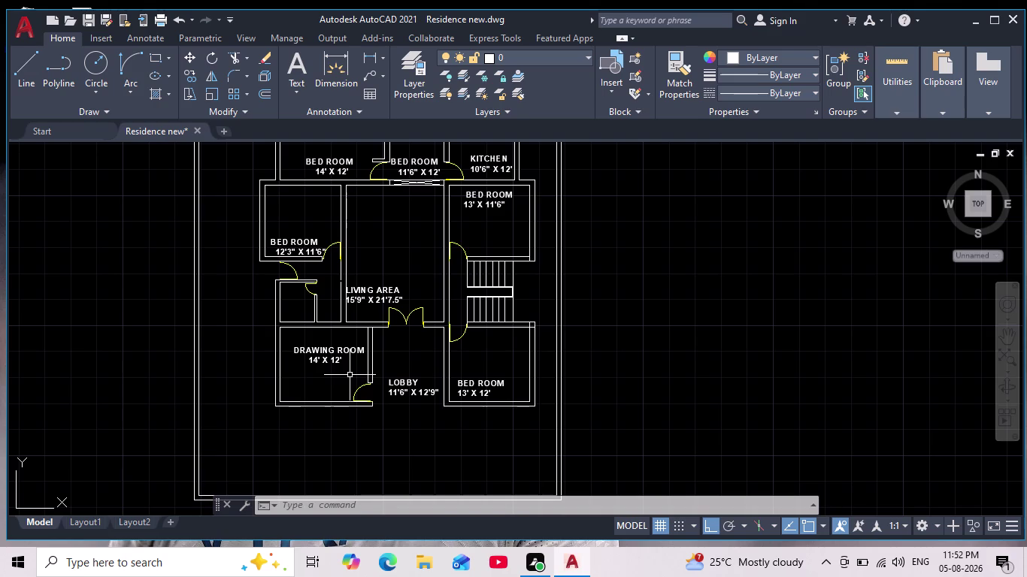
Scale the DRAWING ROOM label down to a much smaller size.
click(325, 351)
click(209, 89)
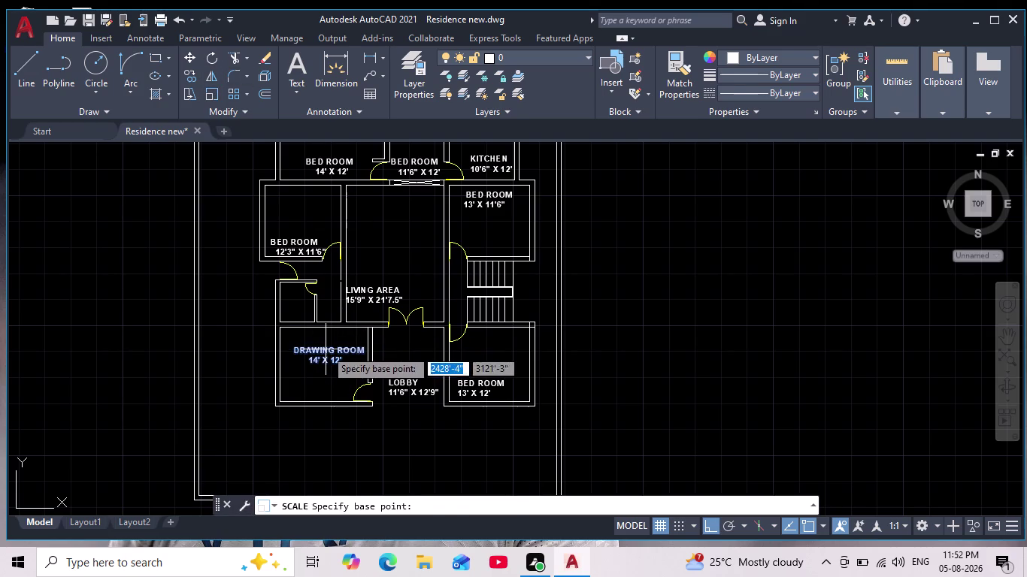
click(324, 353)
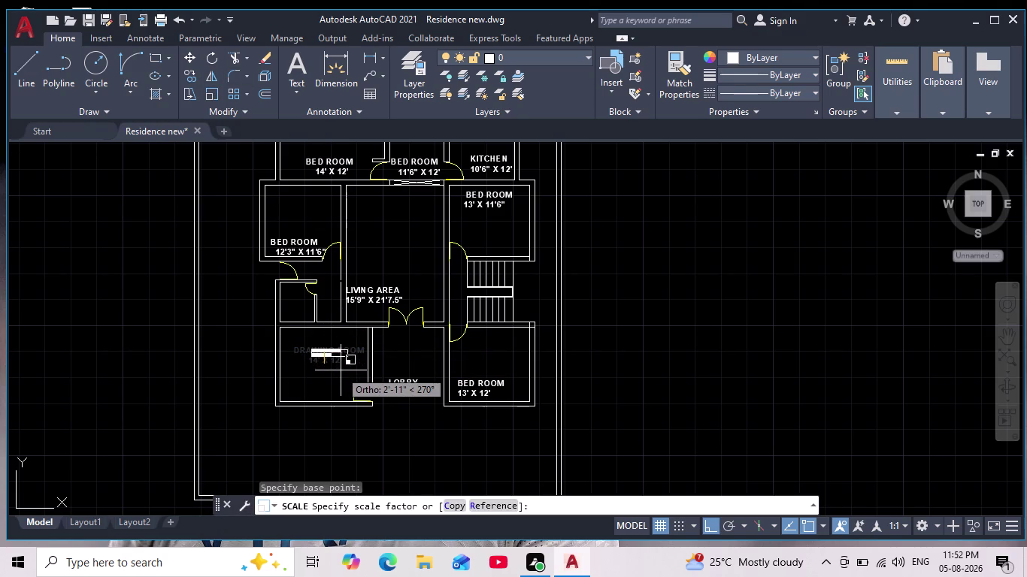
click(341, 371)
Pan and zoom to recentre the view on the floor plan.
scroll(up, 3)
scroll(down, 3)
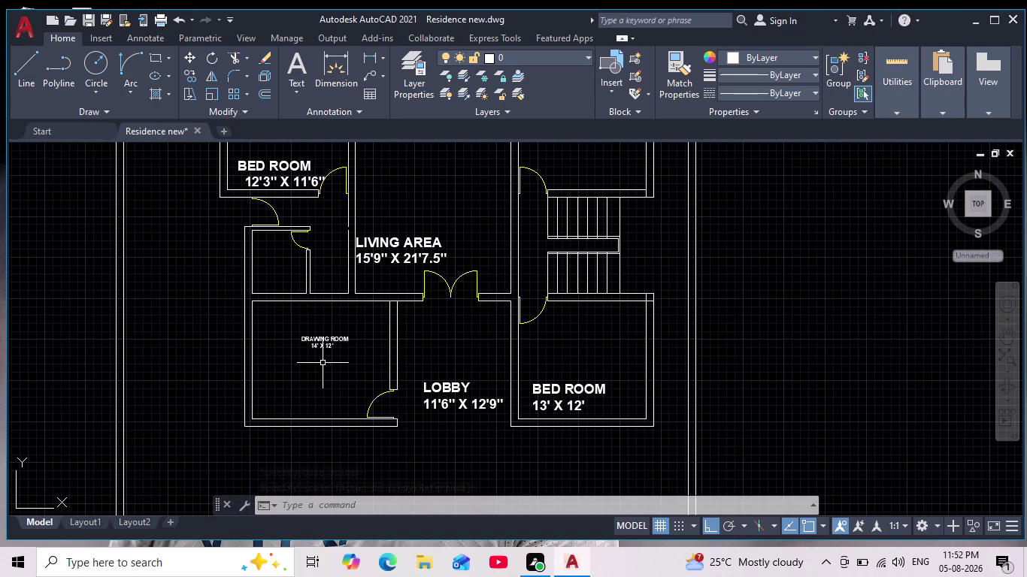
scroll(down, 3)
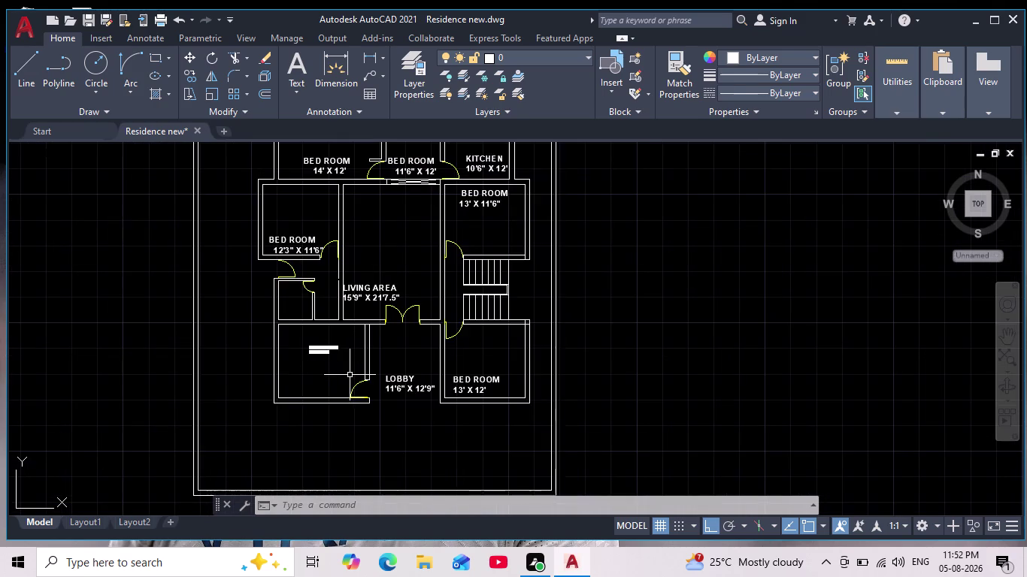
scroll(up, 3)
middle_drag(351, 381, 350, 391)
scroll(down, 3)
middle_drag(350, 381, 350, 422)
scroll(down, 3)
scroll(up, 3)
scroll(down, 3)
middle_click(348, 412)
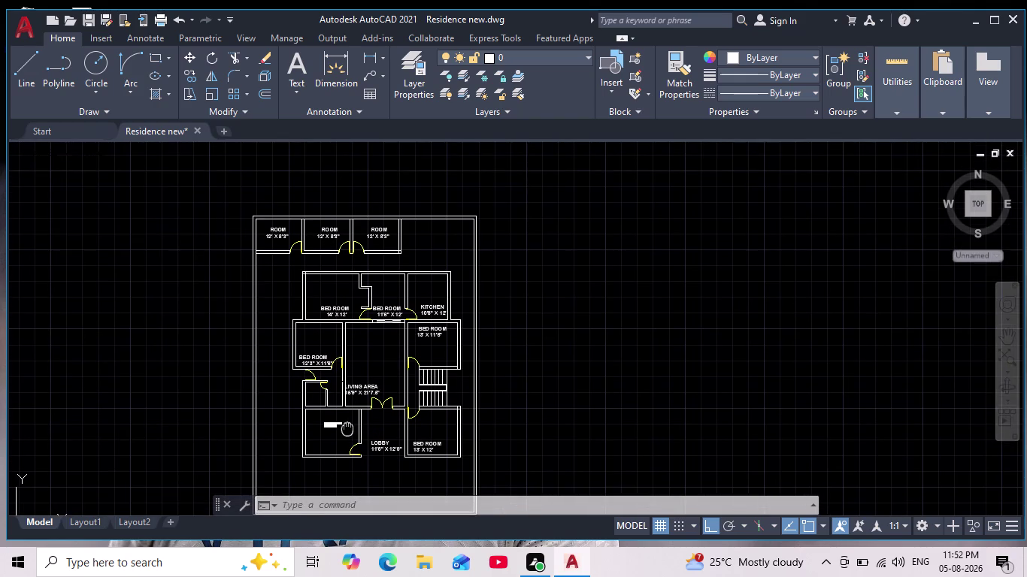
scroll(up, 3)
scroll(down, 3)
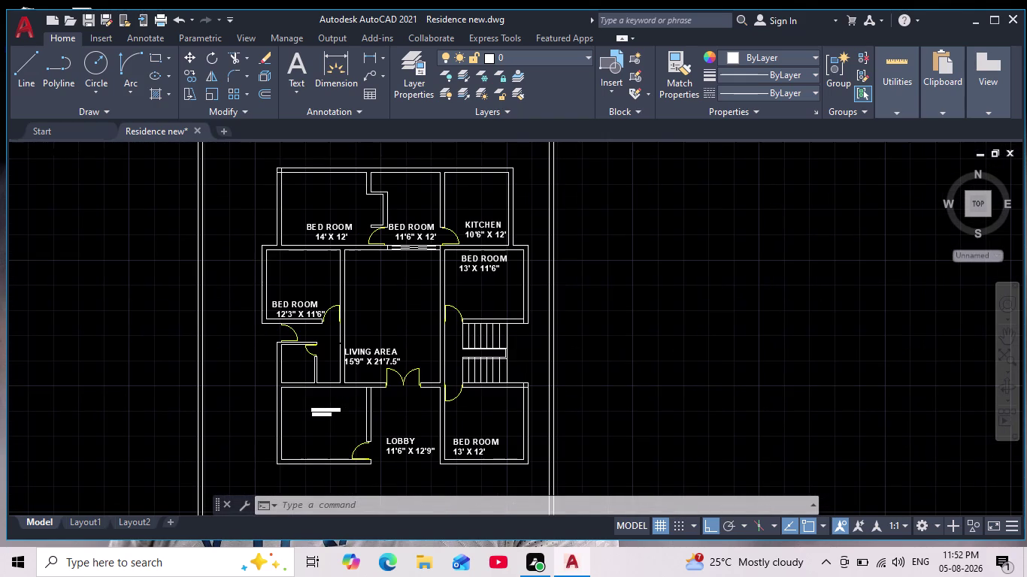
scroll(up, 3)
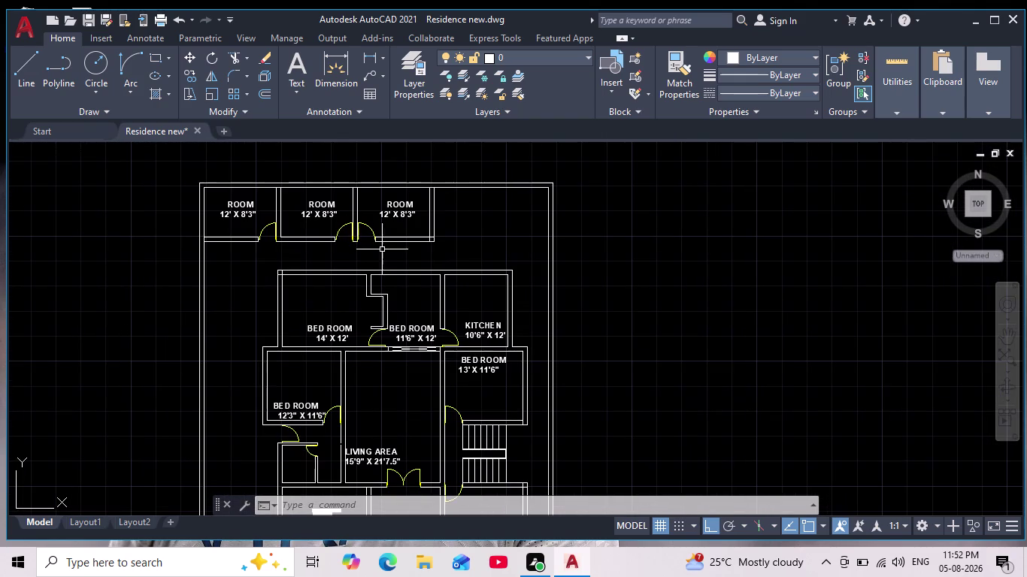
scroll(up, 3)
Fence-trim the overlapping wall lines around the top-left rooms and their shared junction.
middle_drag(441, 250, 476, 312)
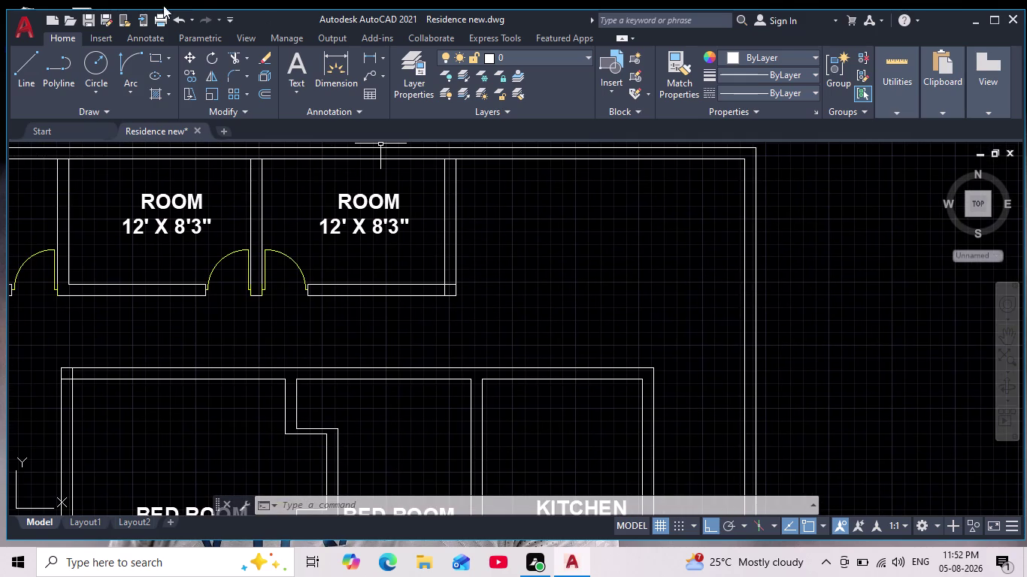
click(236, 50)
scroll(up, 3)
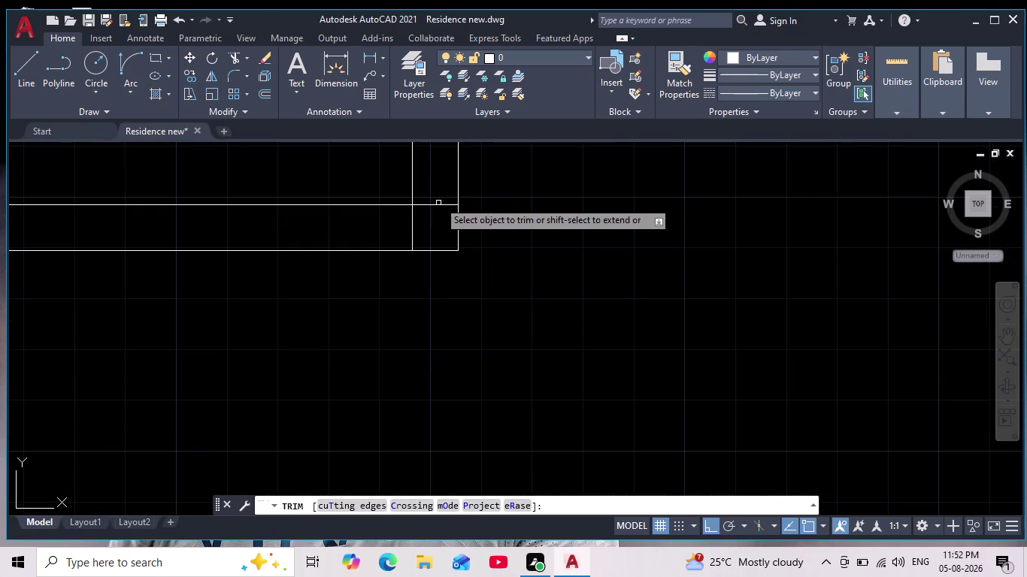
drag(440, 186, 373, 241)
scroll(down, 3)
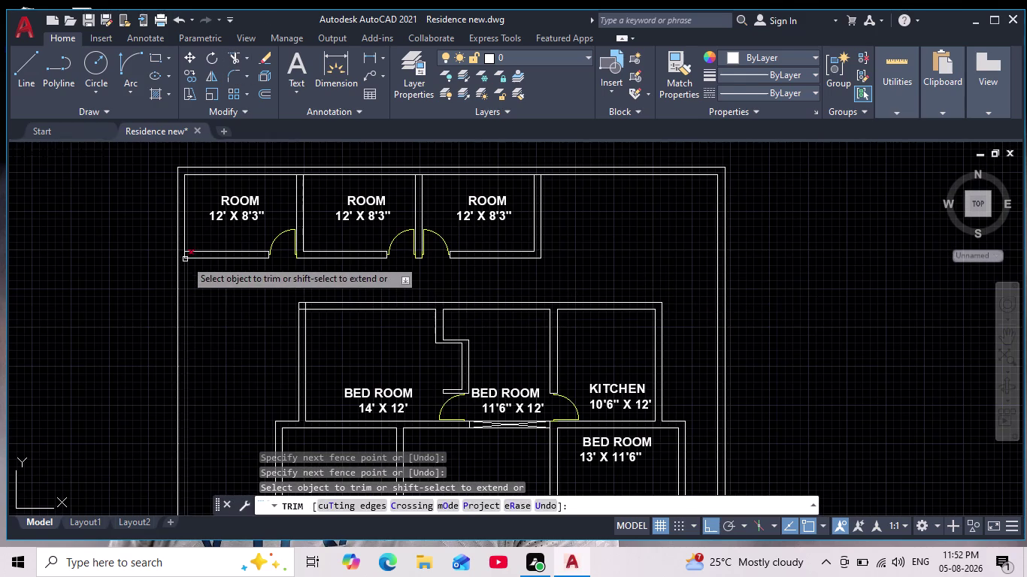
scroll(up, 3)
drag(137, 263, 202, 262)
scroll(down, 3)
middle_drag(298, 343, 298, 346)
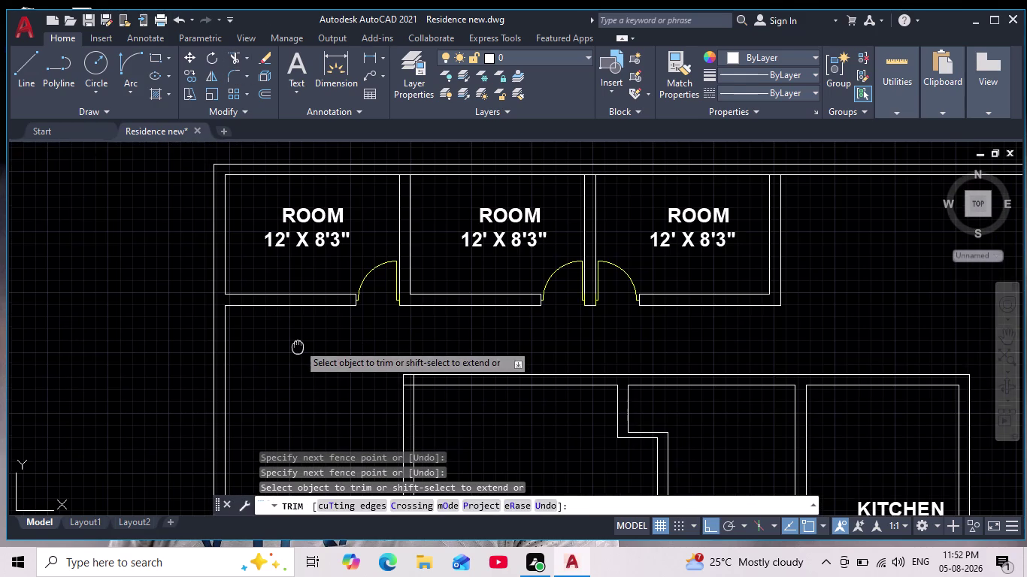
middle_drag(298, 346, 288, 396)
scroll(up, 3)
drag(374, 205, 377, 266)
scroll(down, 3)
Trim the leftover wall lines in the gaps between the remaining top-row rooms.
middle_drag(534, 290, 373, 287)
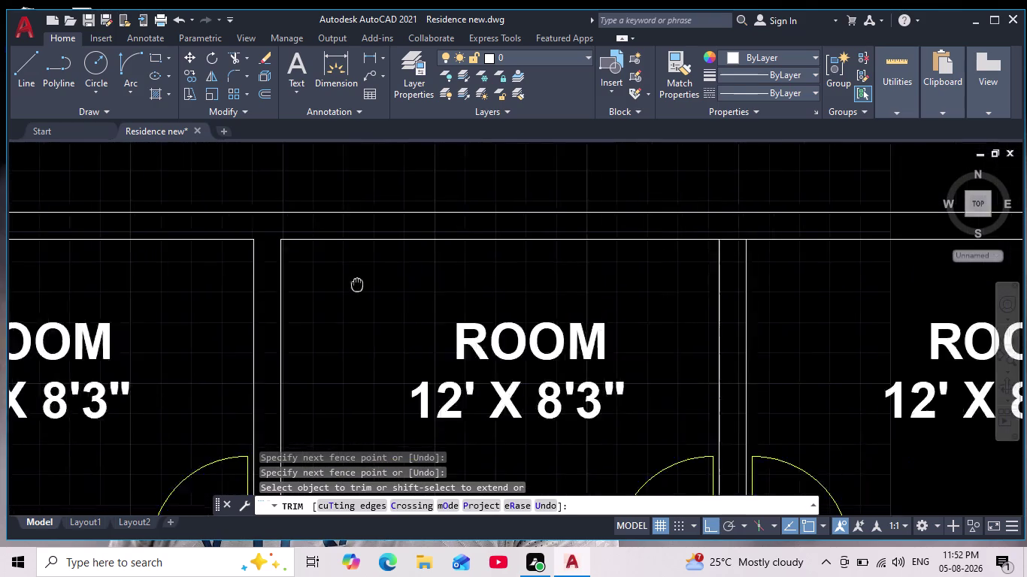
middle_drag(374, 286, 325, 287)
scroll(down, 3)
scroll(up, 3)
drag(434, 174, 429, 256)
scroll(down, 3)
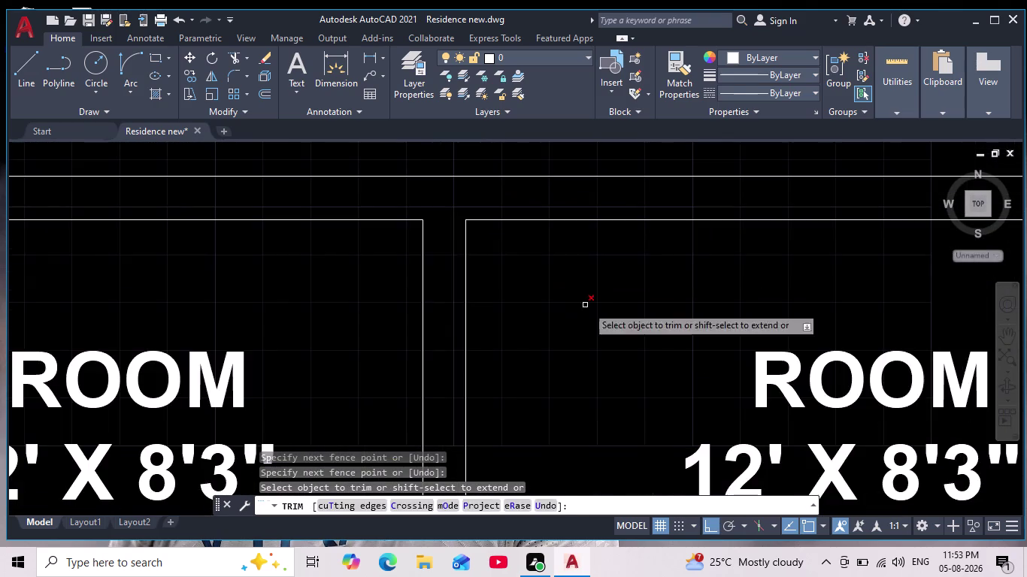
middle_drag(654, 318, 481, 273)
scroll(down, 3)
scroll(up, 3)
drag(617, 180, 631, 239)
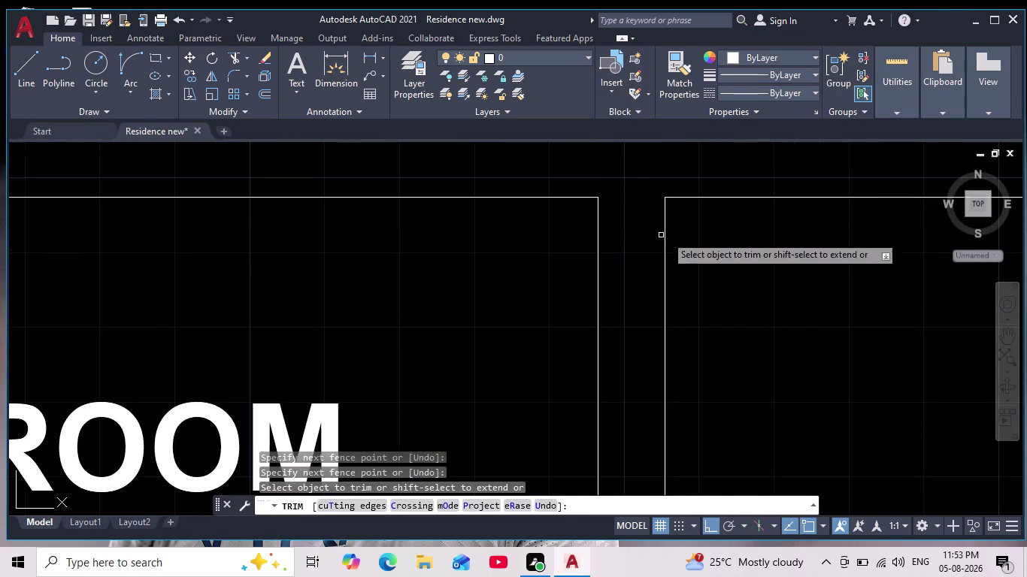
scroll(down, 3)
middle_drag(762, 329, 536, 182)
Trim the walls above the bedroom block and near the Lobby, then cancel TRIM.
scroll(down, 3)
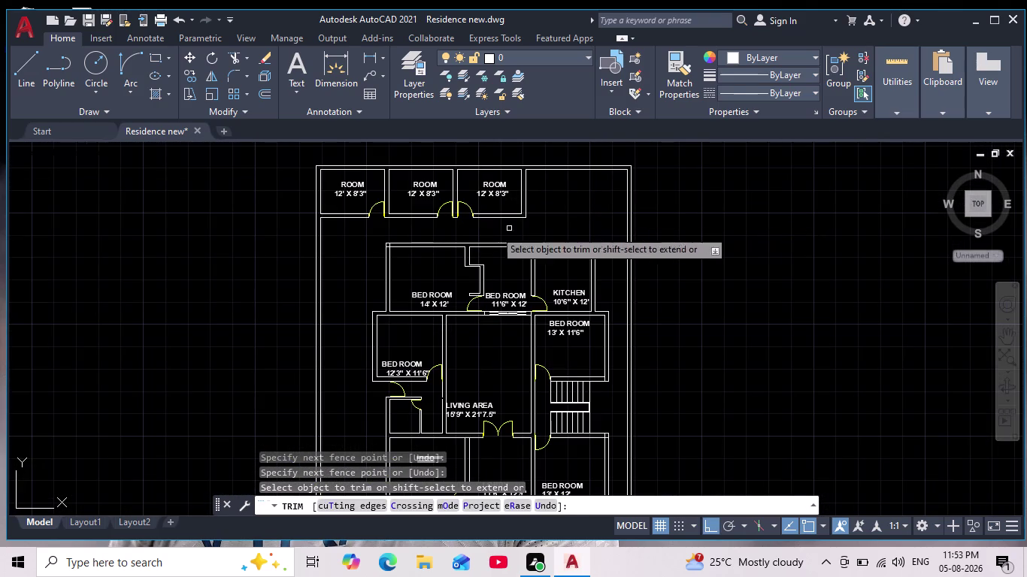
scroll(up, 3)
scroll(up, 3)
drag(333, 267, 228, 389)
scroll(down, 3)
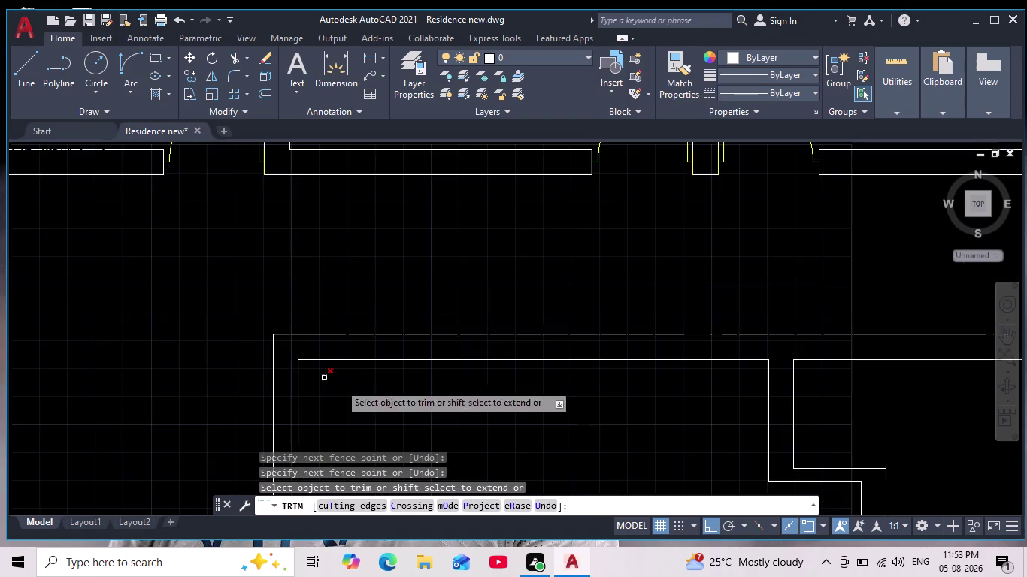
middle_drag(449, 413, 973, 3)
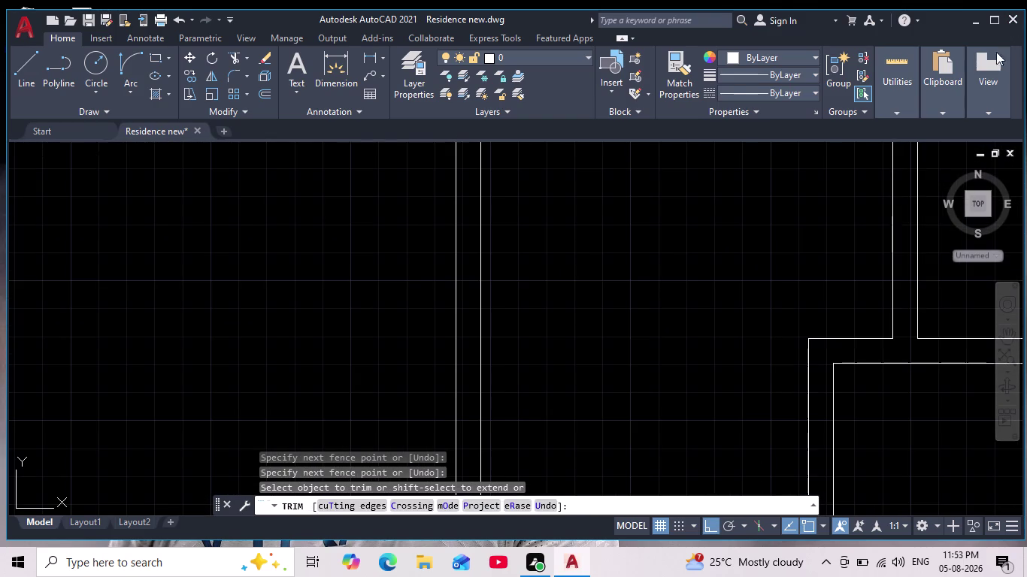
scroll(down, 3)
middle_drag(815, 280, 530, 247)
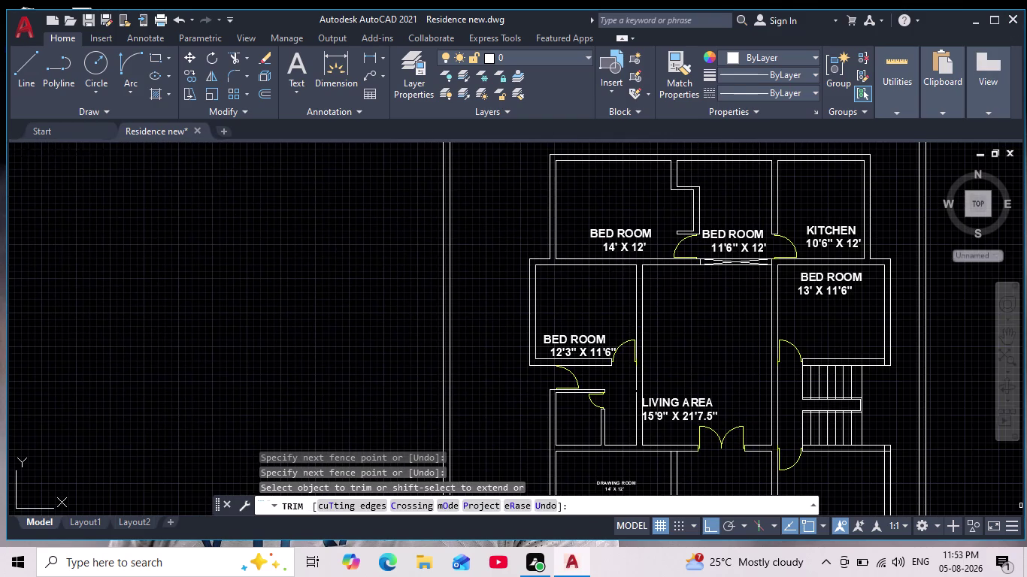
scroll(down, 3)
middle_drag(709, 299, 469, 276)
scroll(up, 3)
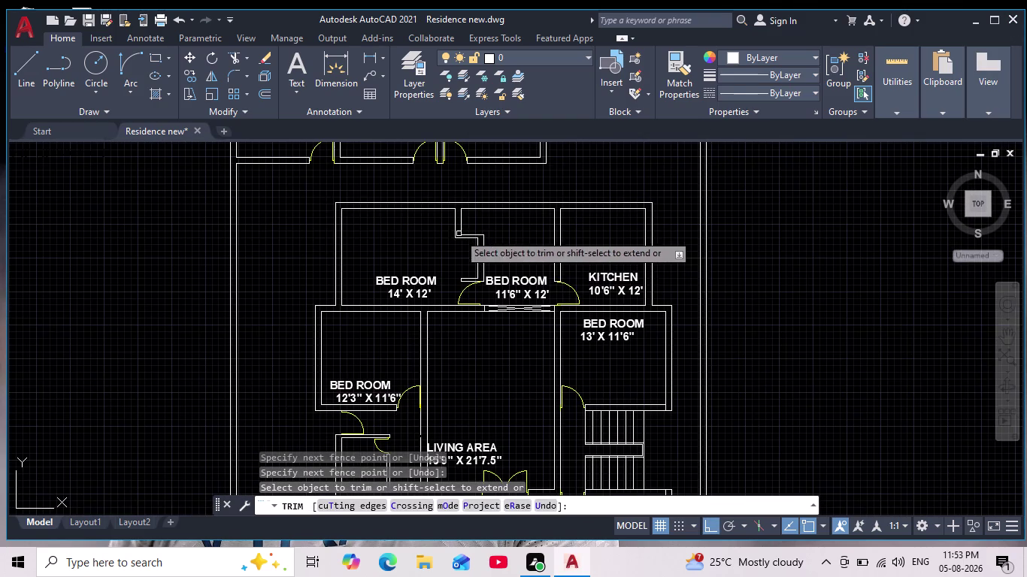
middle_drag(488, 334, 491, 286)
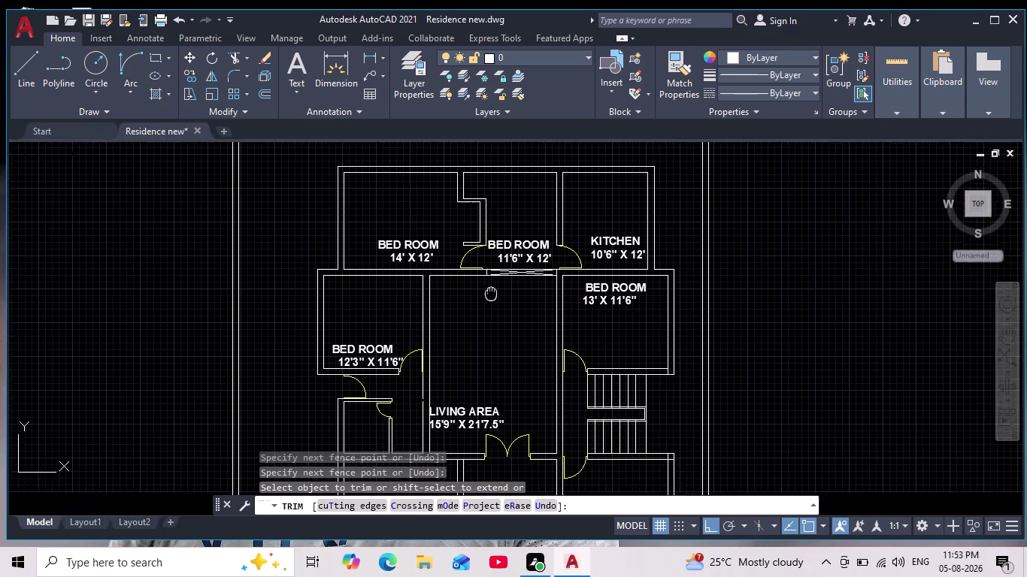
middle_drag(491, 286, 492, 228)
middle_drag(812, 372, 773, 312)
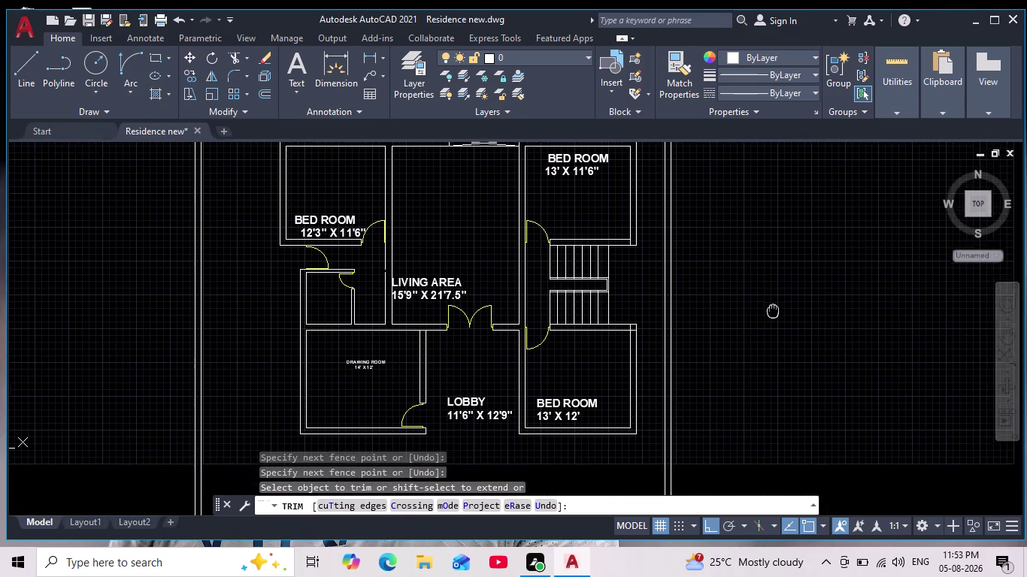
middle_drag(773, 312, 773, 295)
scroll(down, 3)
scroll(up, 3)
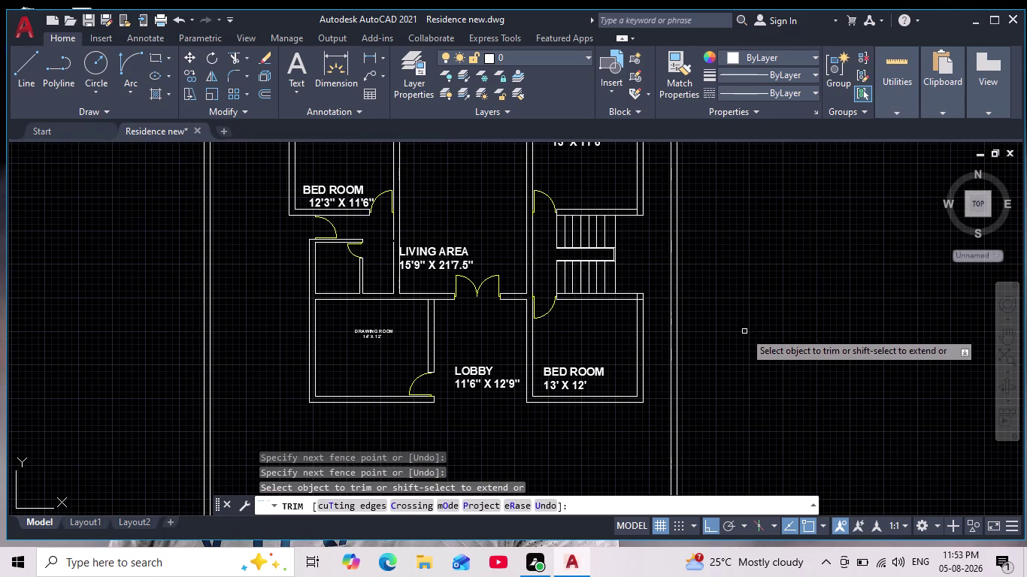
scroll(up, 3)
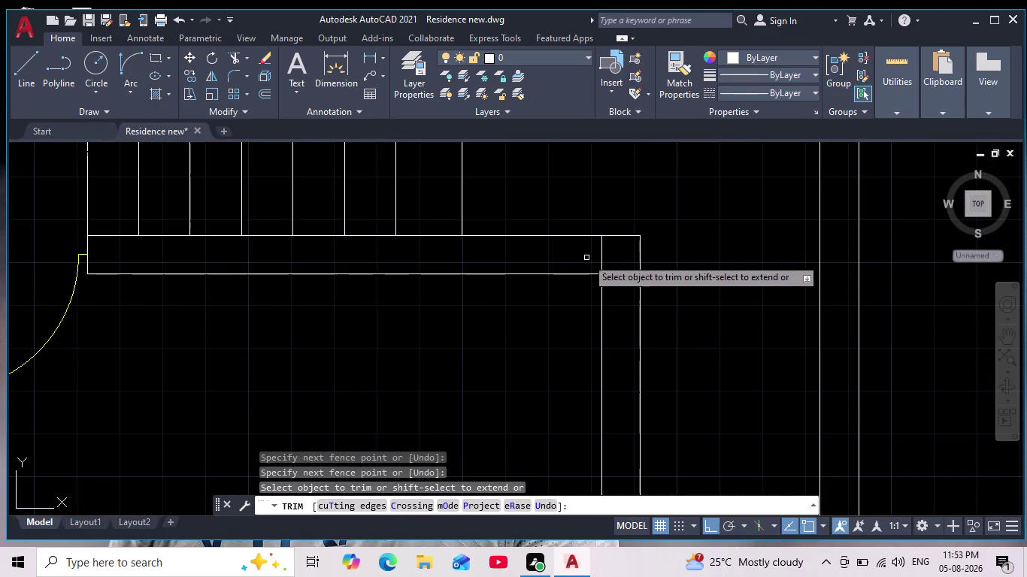
drag(586, 255, 633, 309)
scroll(down, 3)
middle_drag(720, 363, 756, 290)
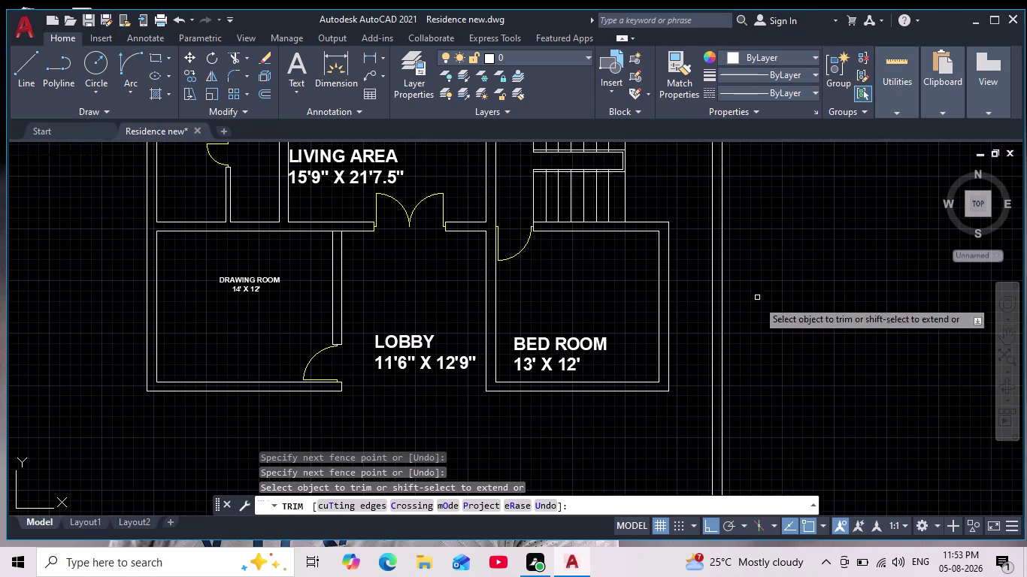
scroll(down, 3)
scroll(down, 3)
key(Escape)
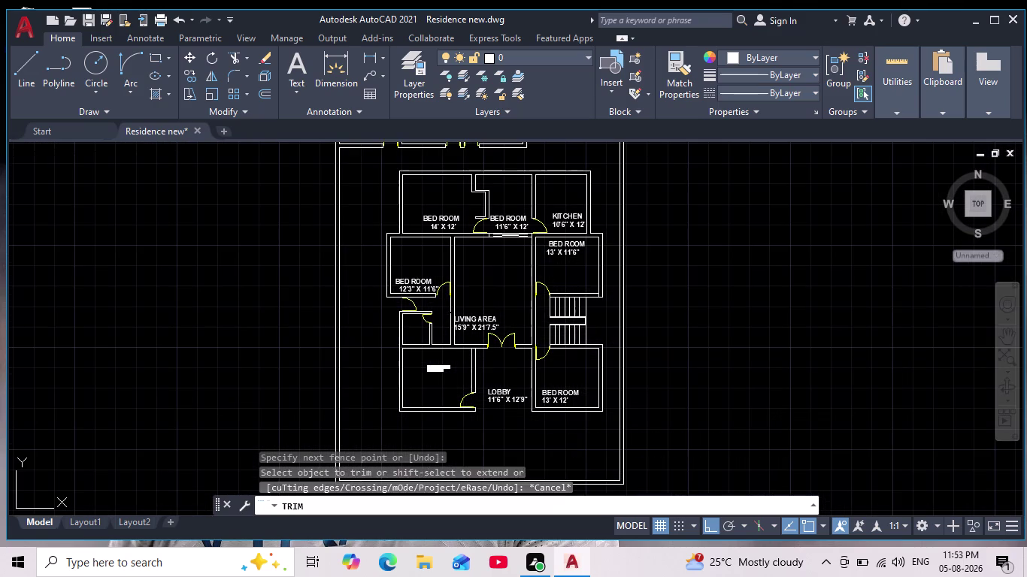
key(Escape)
Restart TRIM with one more fence pass, then cancel it.
key(Escape)
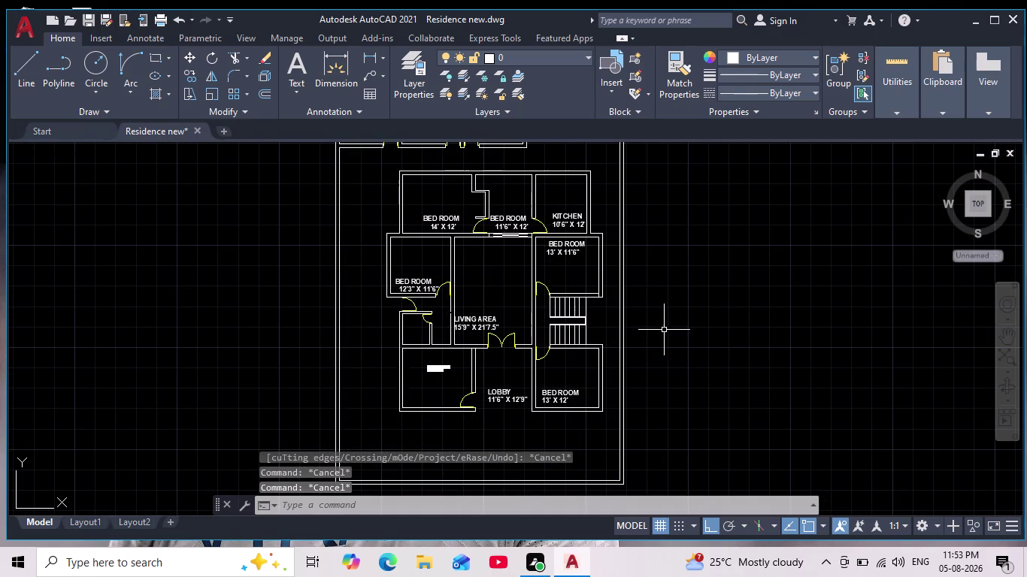
scroll(up, 3)
scroll(up, 3)
key(space)
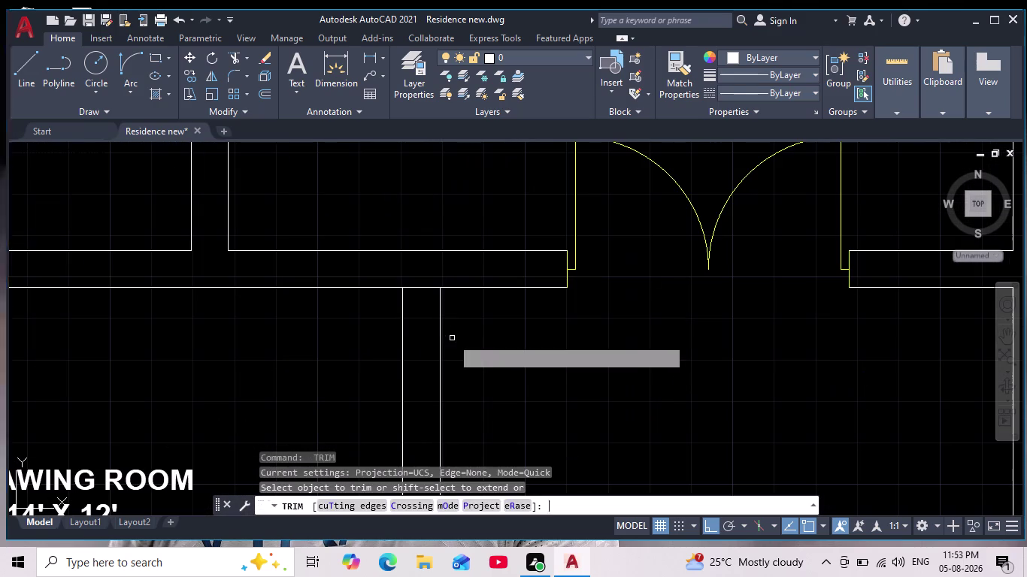
drag(423, 272, 422, 309)
key(Escape)
key(Escape)
Pan over the bedrooms and kitchen, zoom out to the whole residence, and clear any pending command.
scroll(down, 3)
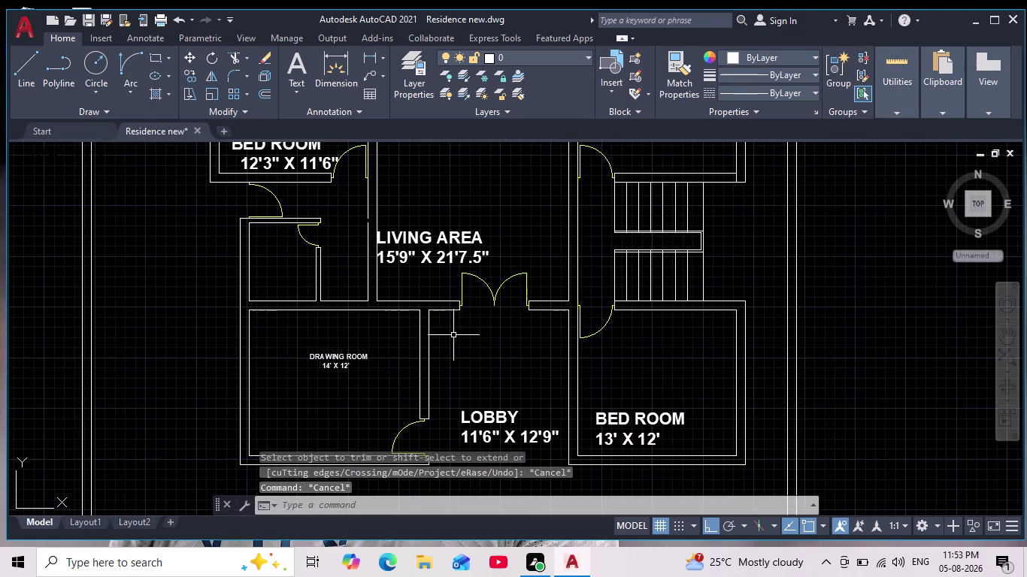
scroll(down, 3)
scroll(up, 3)
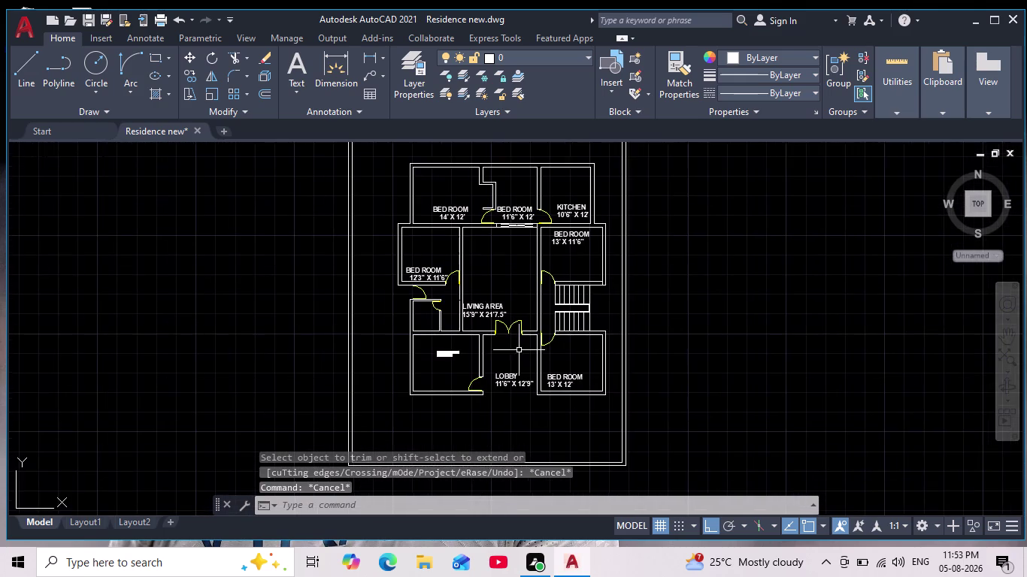
middle_drag(511, 356, 485, 392)
scroll(up, 3)
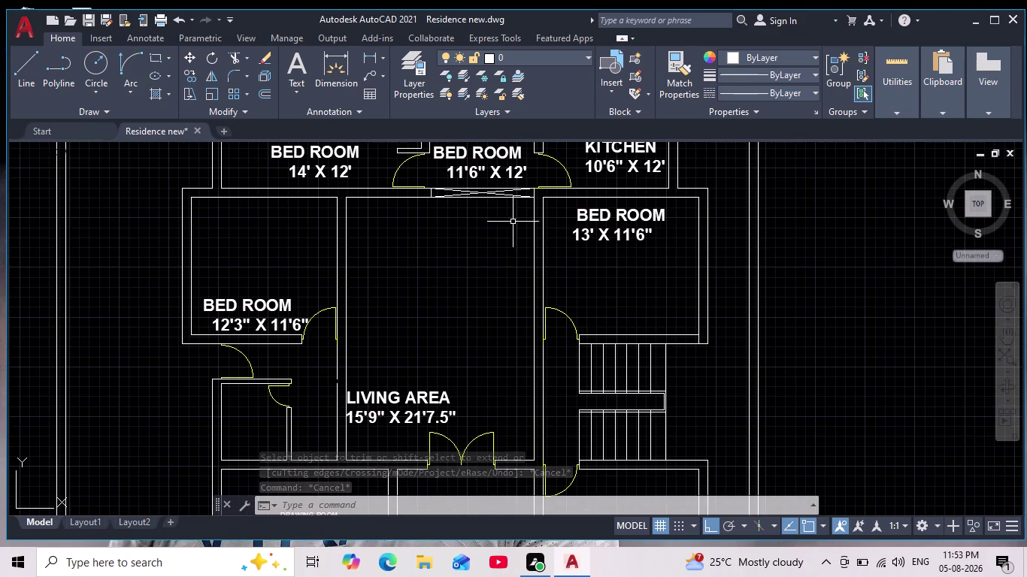
scroll(up, 3)
scroll(down, 3)
middle_drag(479, 260, 417, 320)
scroll(down, 3)
middle_click(416, 321)
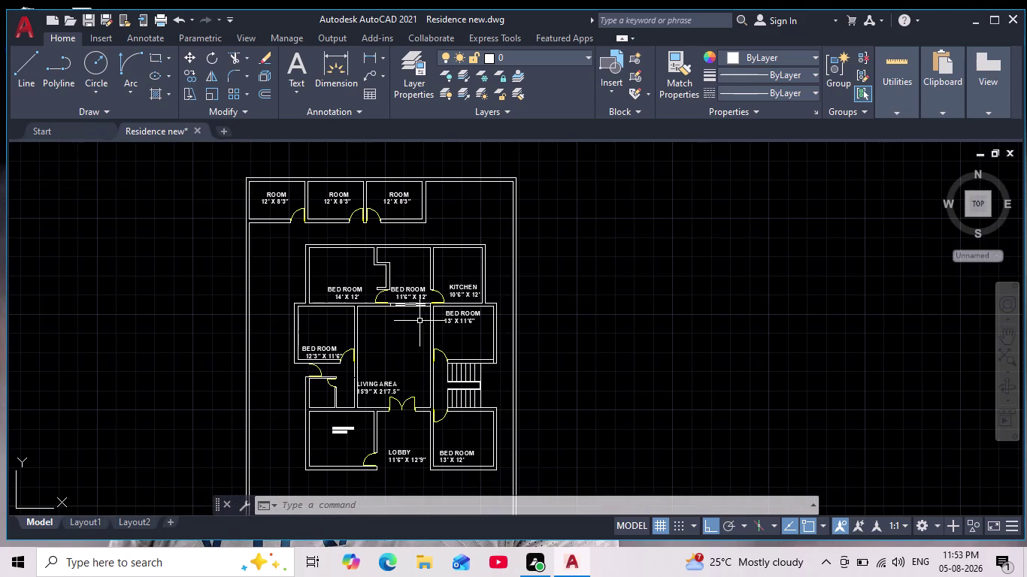
scroll(up, 3)
scroll(down, 3)
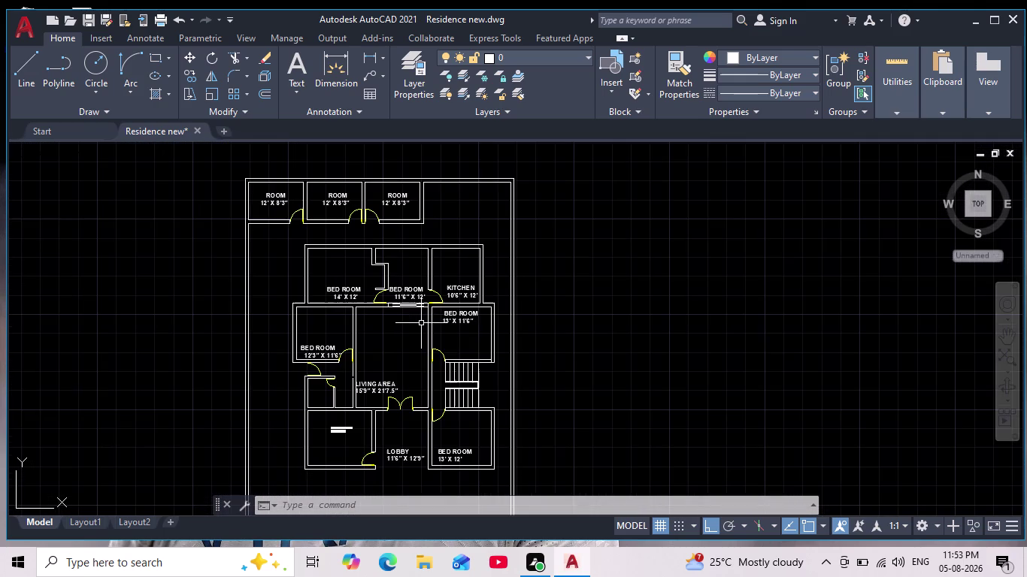
key(Escape)
key(Escape)
key(Escape)
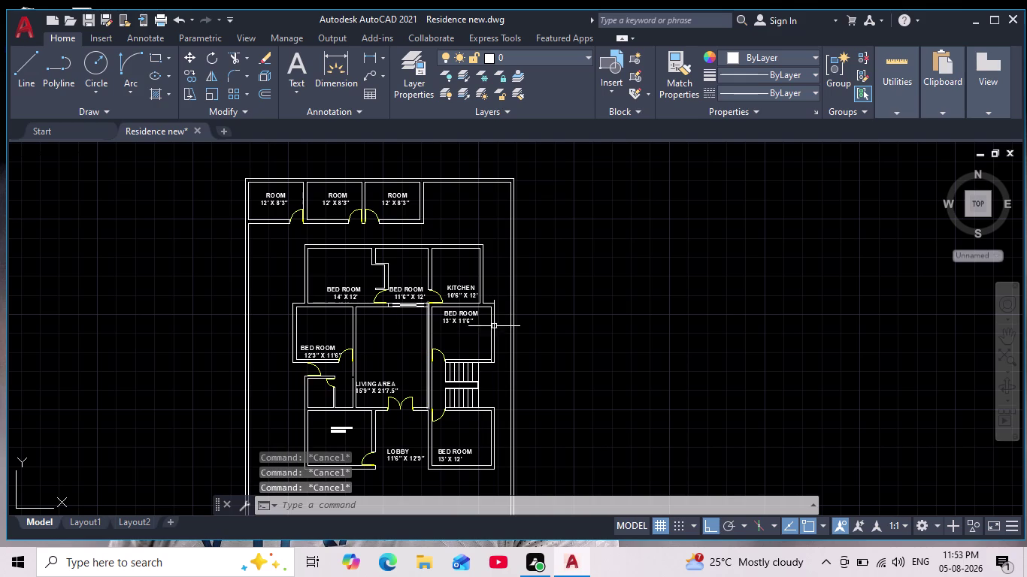
Recentre the floor plan, zoom onto the Drawing Room, and start a line.
middle_drag(590, 323, 604, 303)
scroll(down, 3)
scroll(up, 3)
middle_drag(590, 349, 583, 376)
scroll(down, 3)
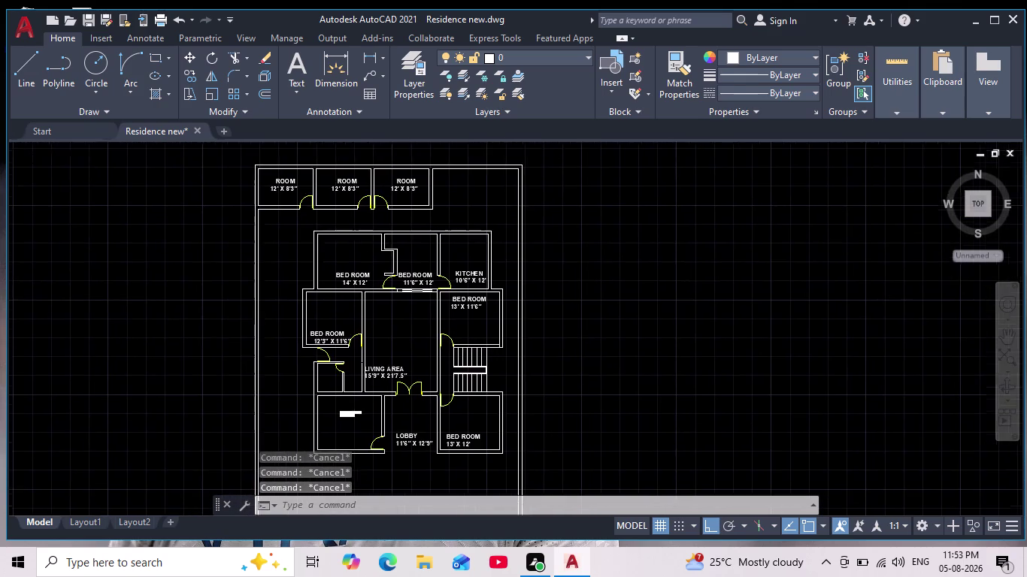
middle_drag(582, 372, 573, 337)
scroll(up, 3)
scroll(down, 3)
scroll(up, 3)
middle_drag(572, 339, 573, 339)
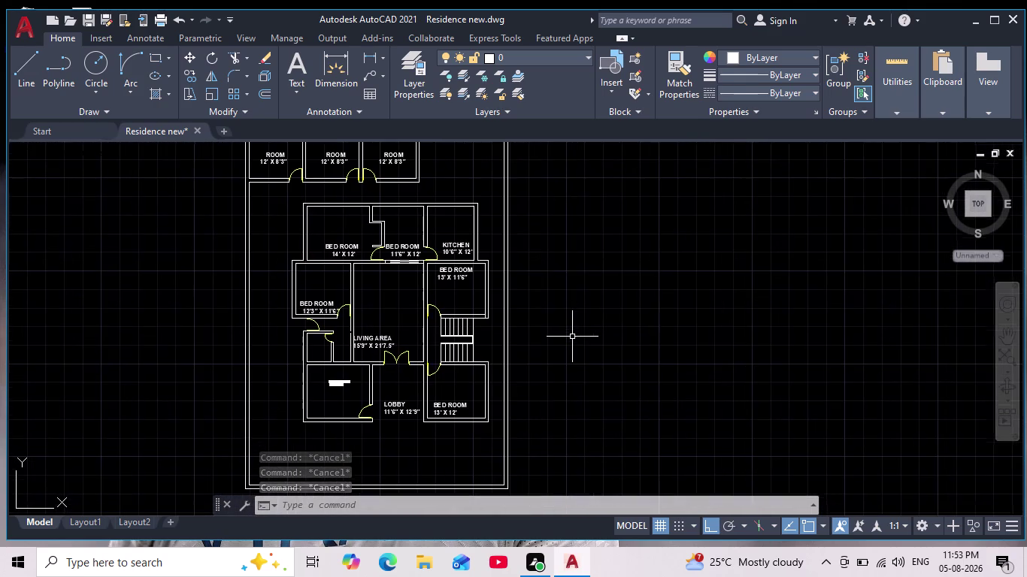
middle_drag(572, 339, 576, 357)
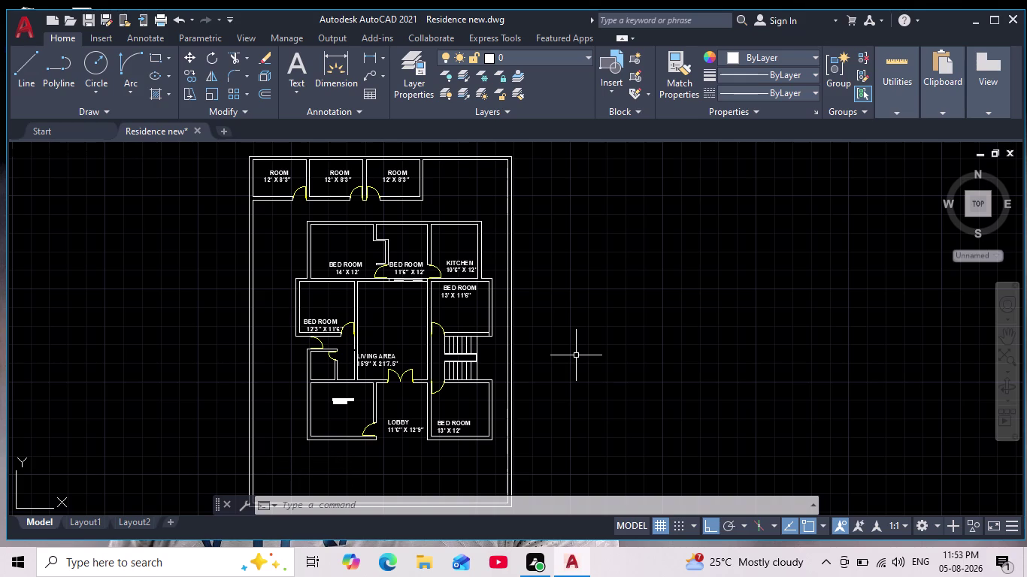
scroll(up, 3)
scroll(down, 3)
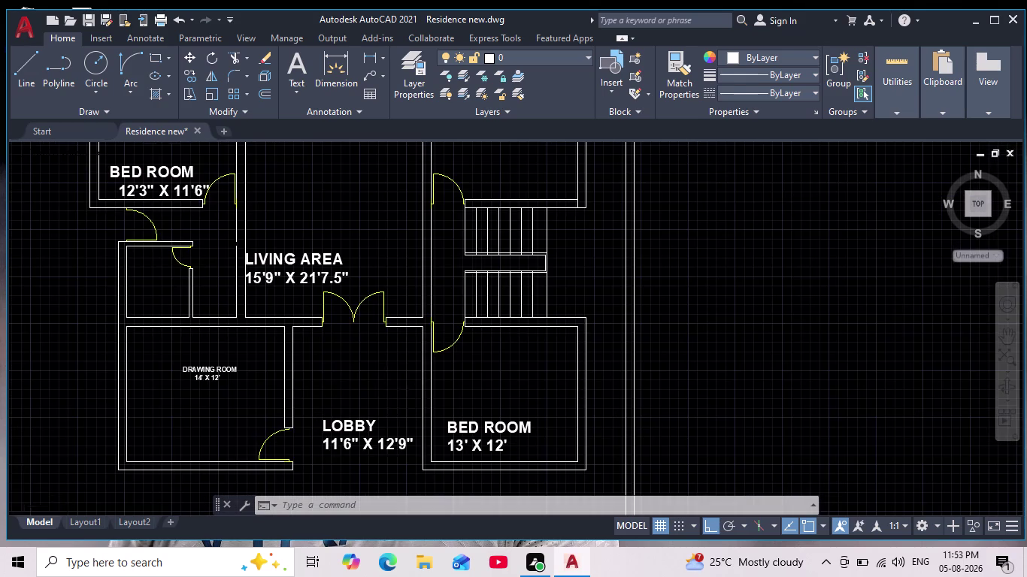
middle_drag(396, 400, 401, 429)
scroll(down, 3)
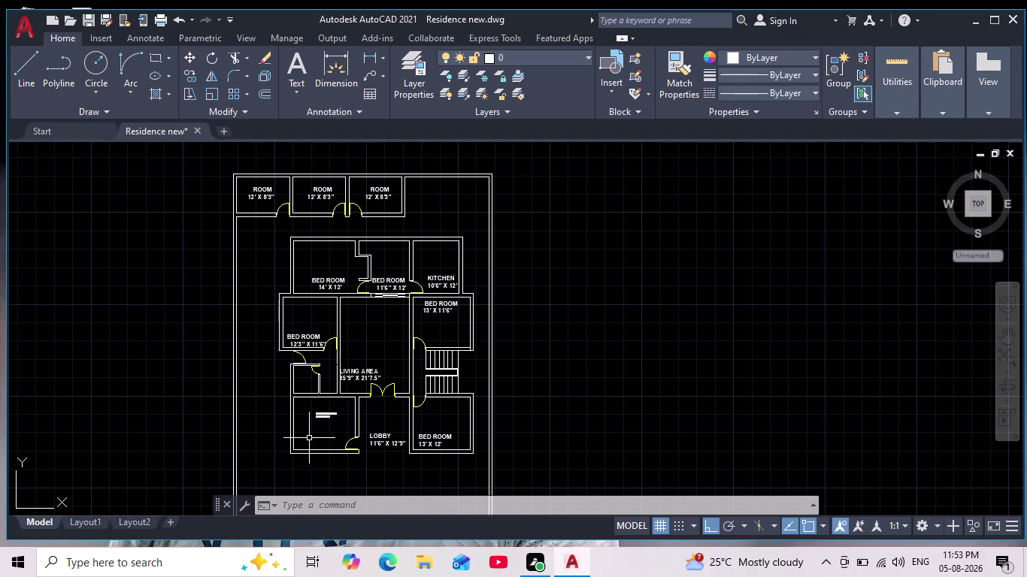
scroll(up, 3)
scroll(up, 3)
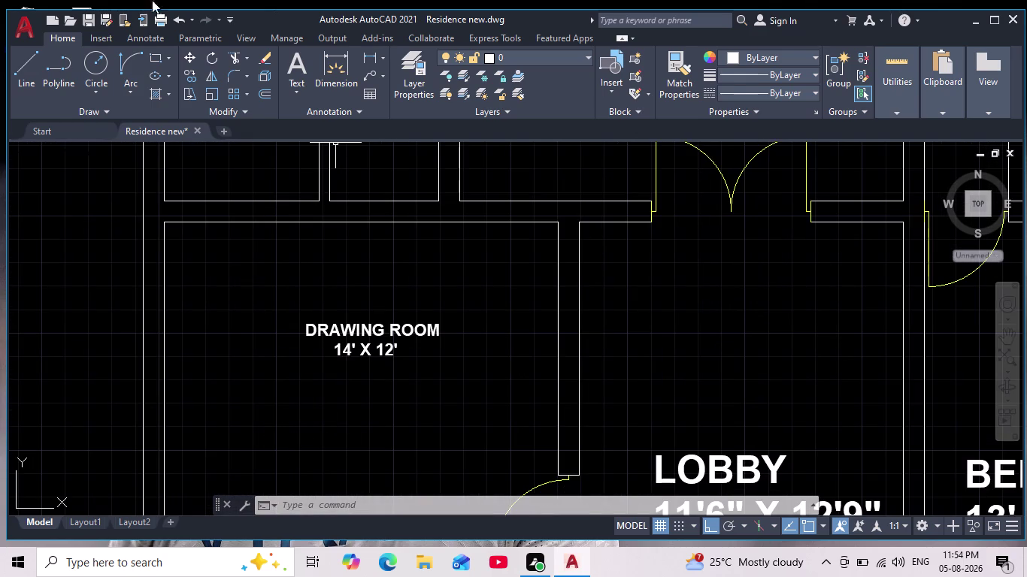
click(32, 65)
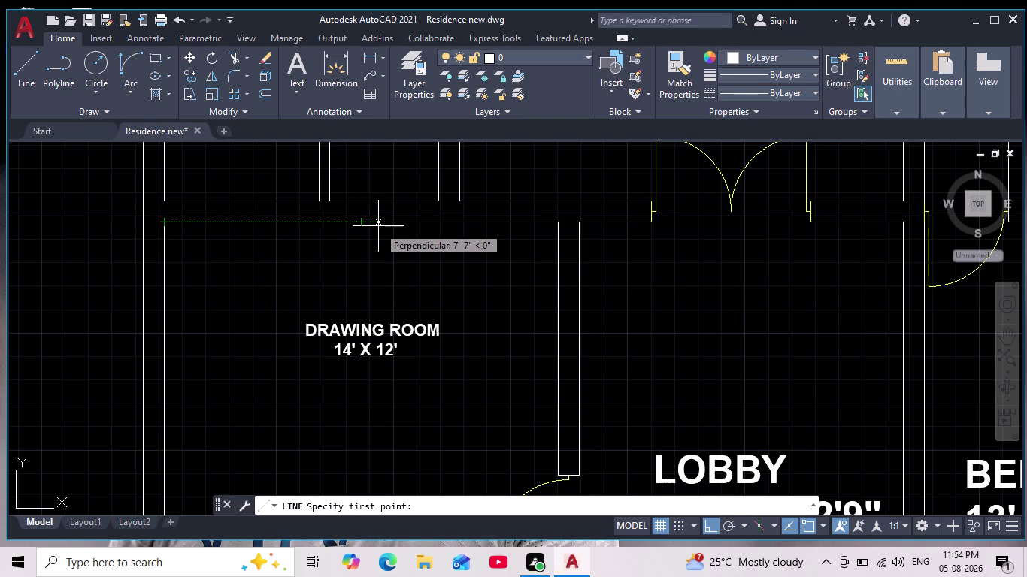
Draw a 2' segment down from the Drawing Room's top wall, then undo it.
drag(378, 226, 379, 233)
text(2)
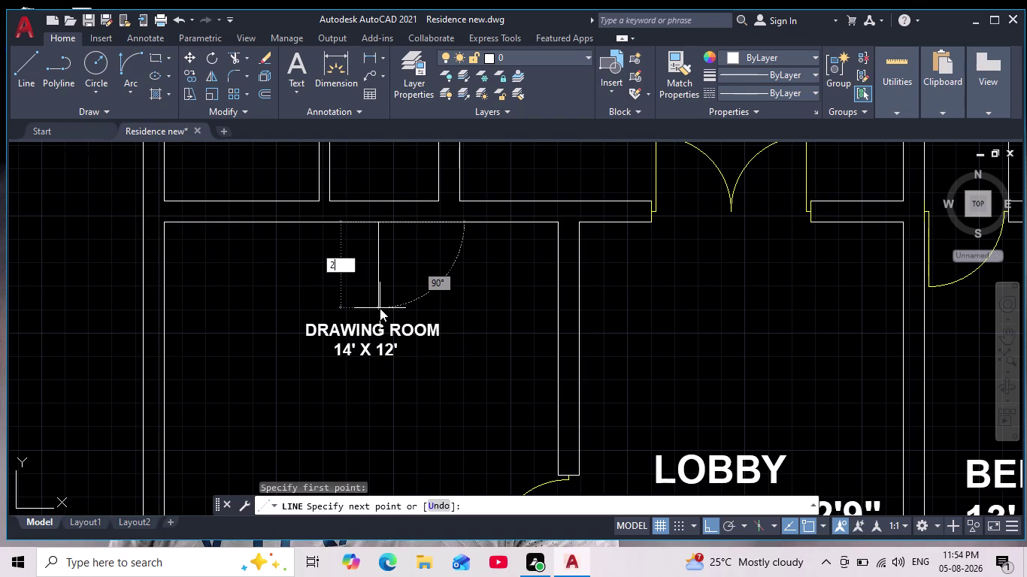
text(')
key(Return)
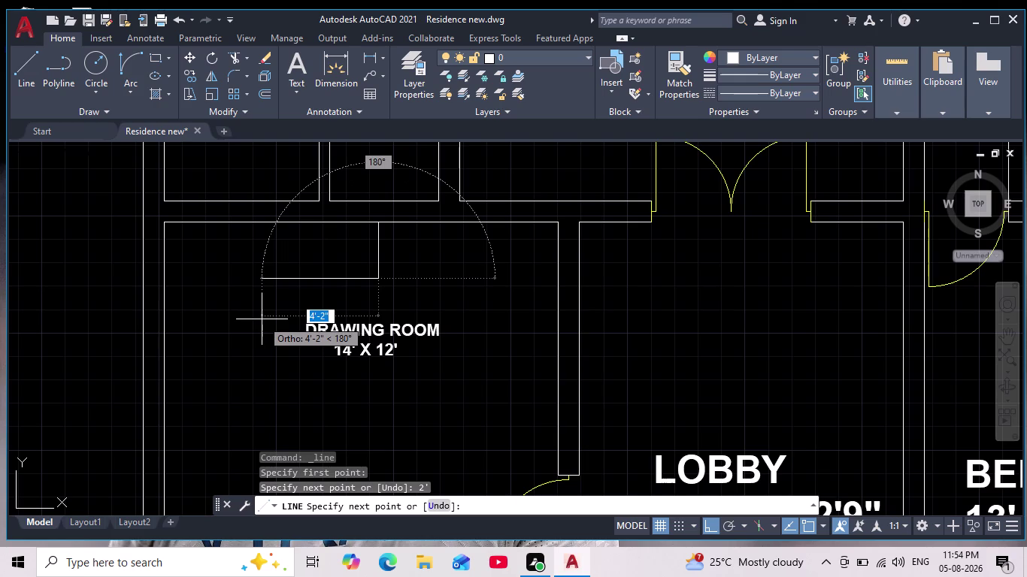
scroll(down, 3)
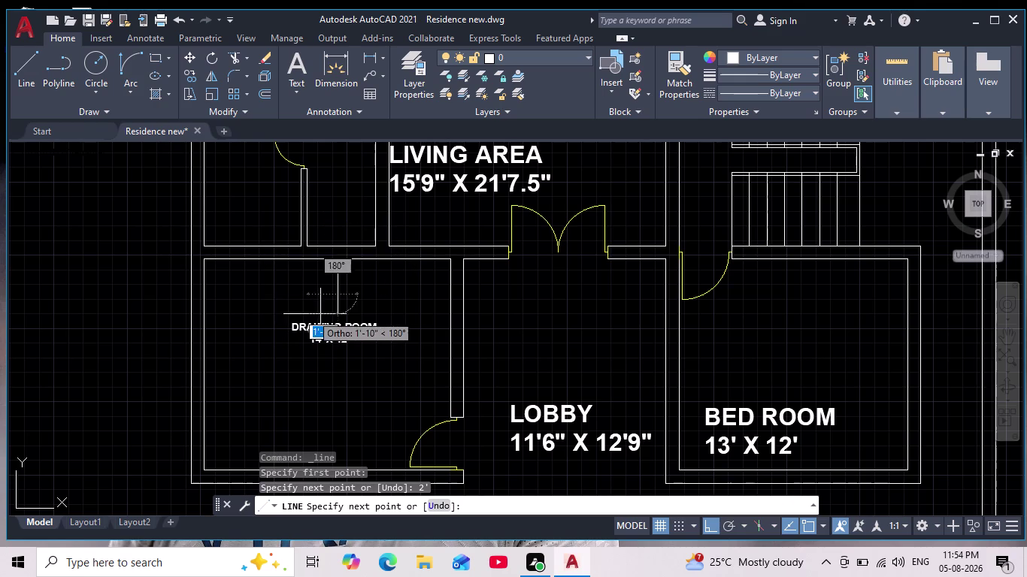
key(ctrl+z)
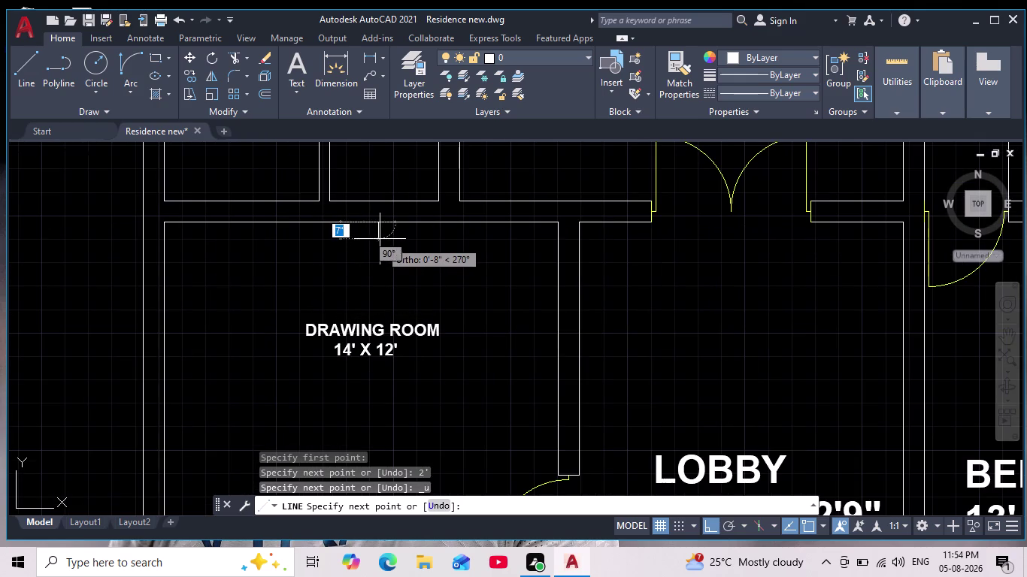
scroll(up, 3)
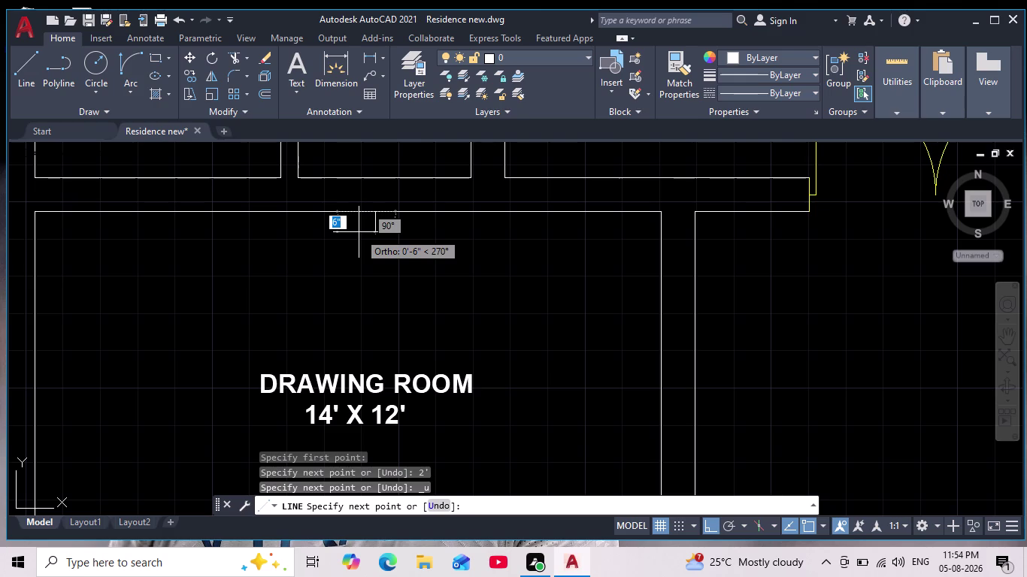
scroll(down, 3)
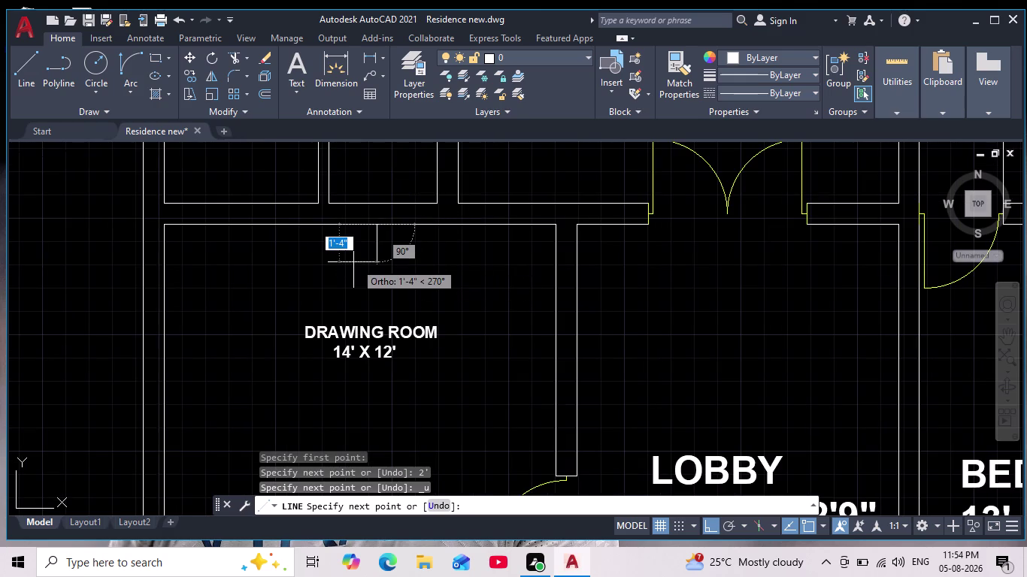
scroll(up, 3)
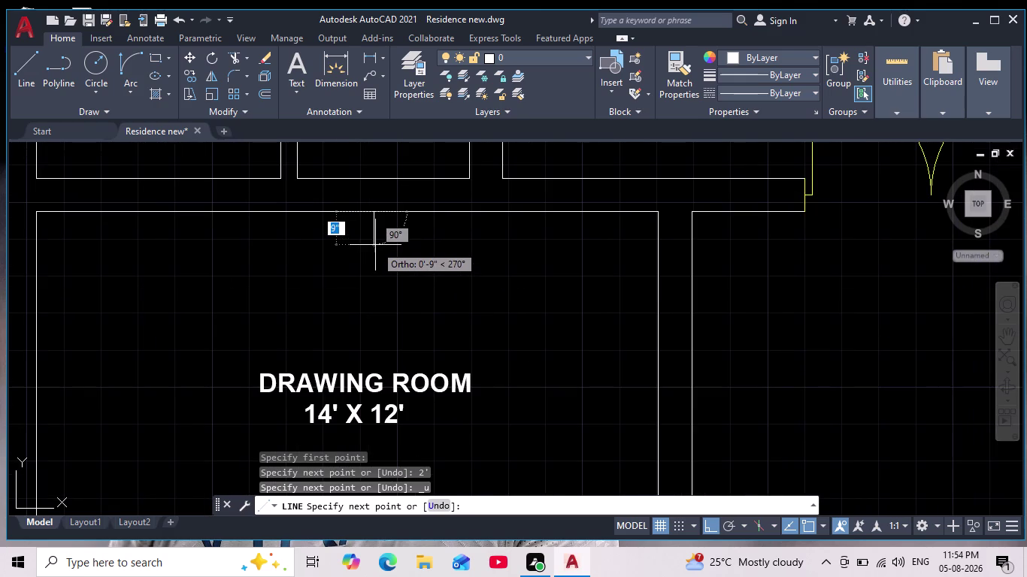